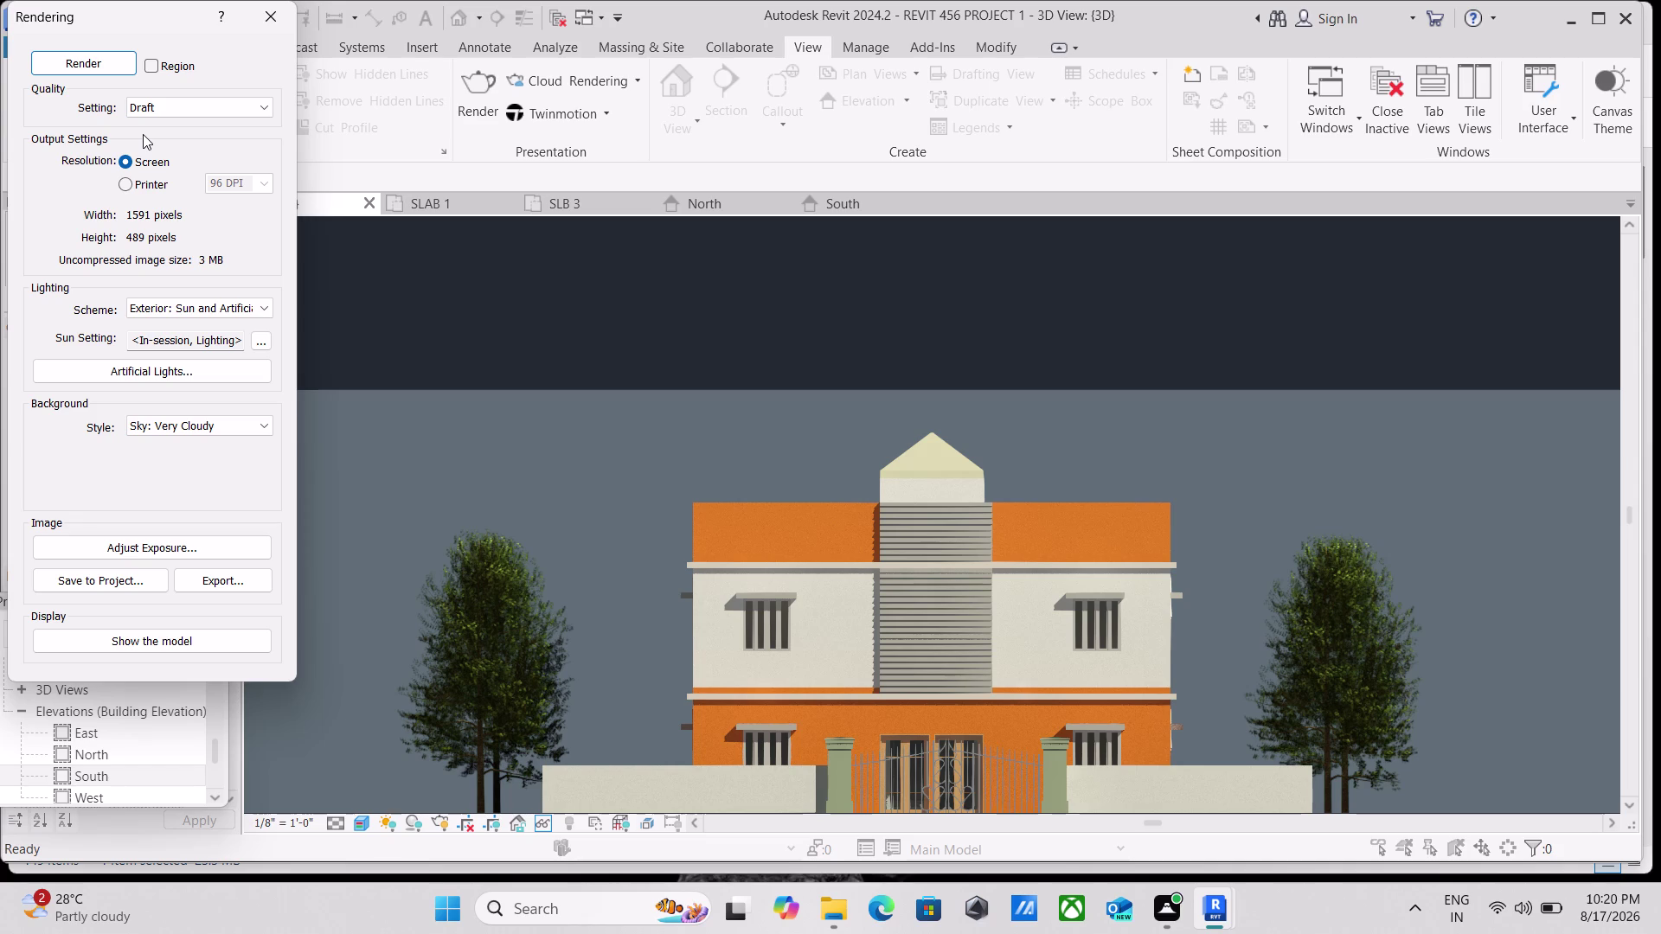
Snip the whole rendered front view of the house to the clipboard, then close the Rendering dialog.
key(shift+super+s)
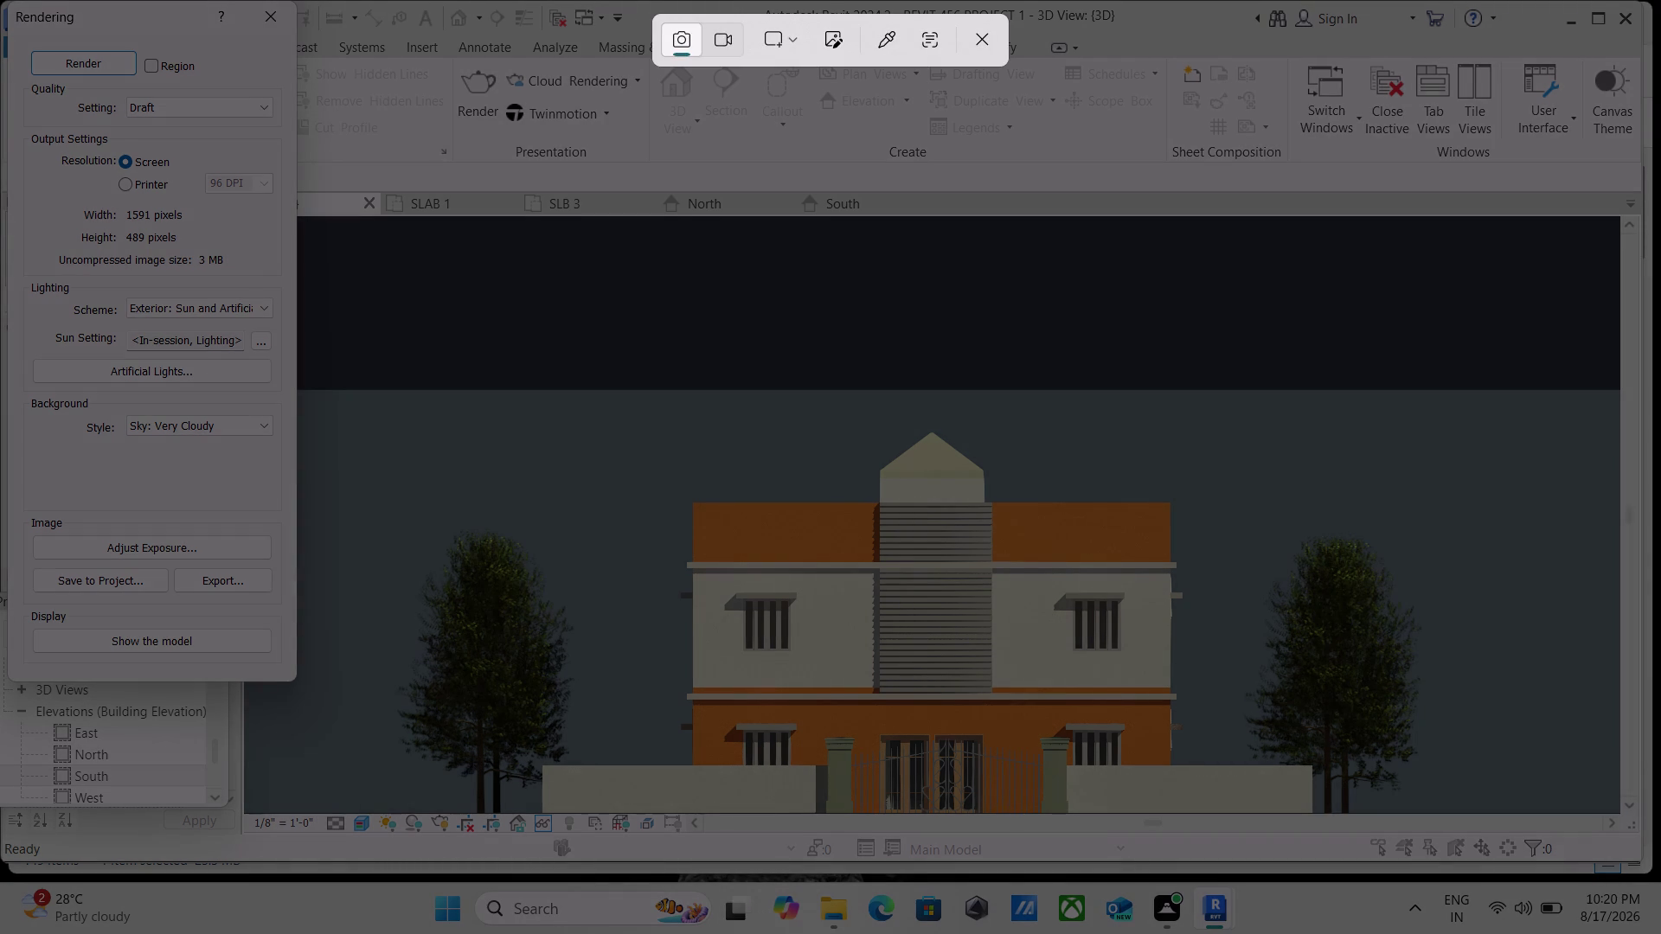
drag(373, 417, 587, 778)
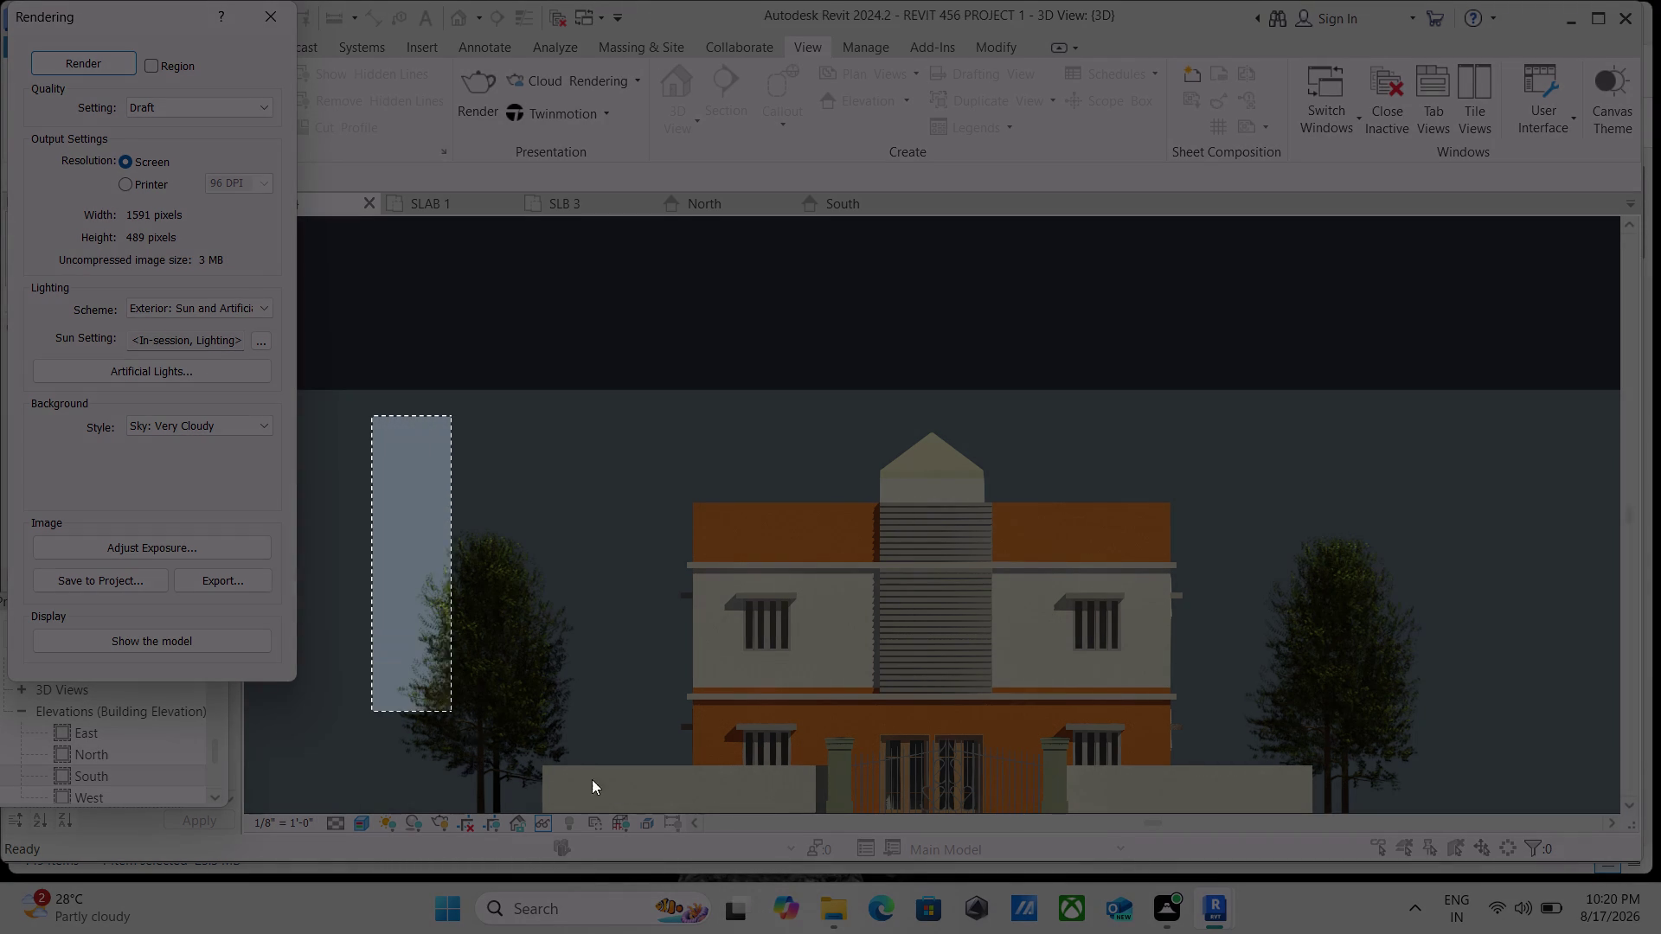
drag(586, 778, 995, 832)
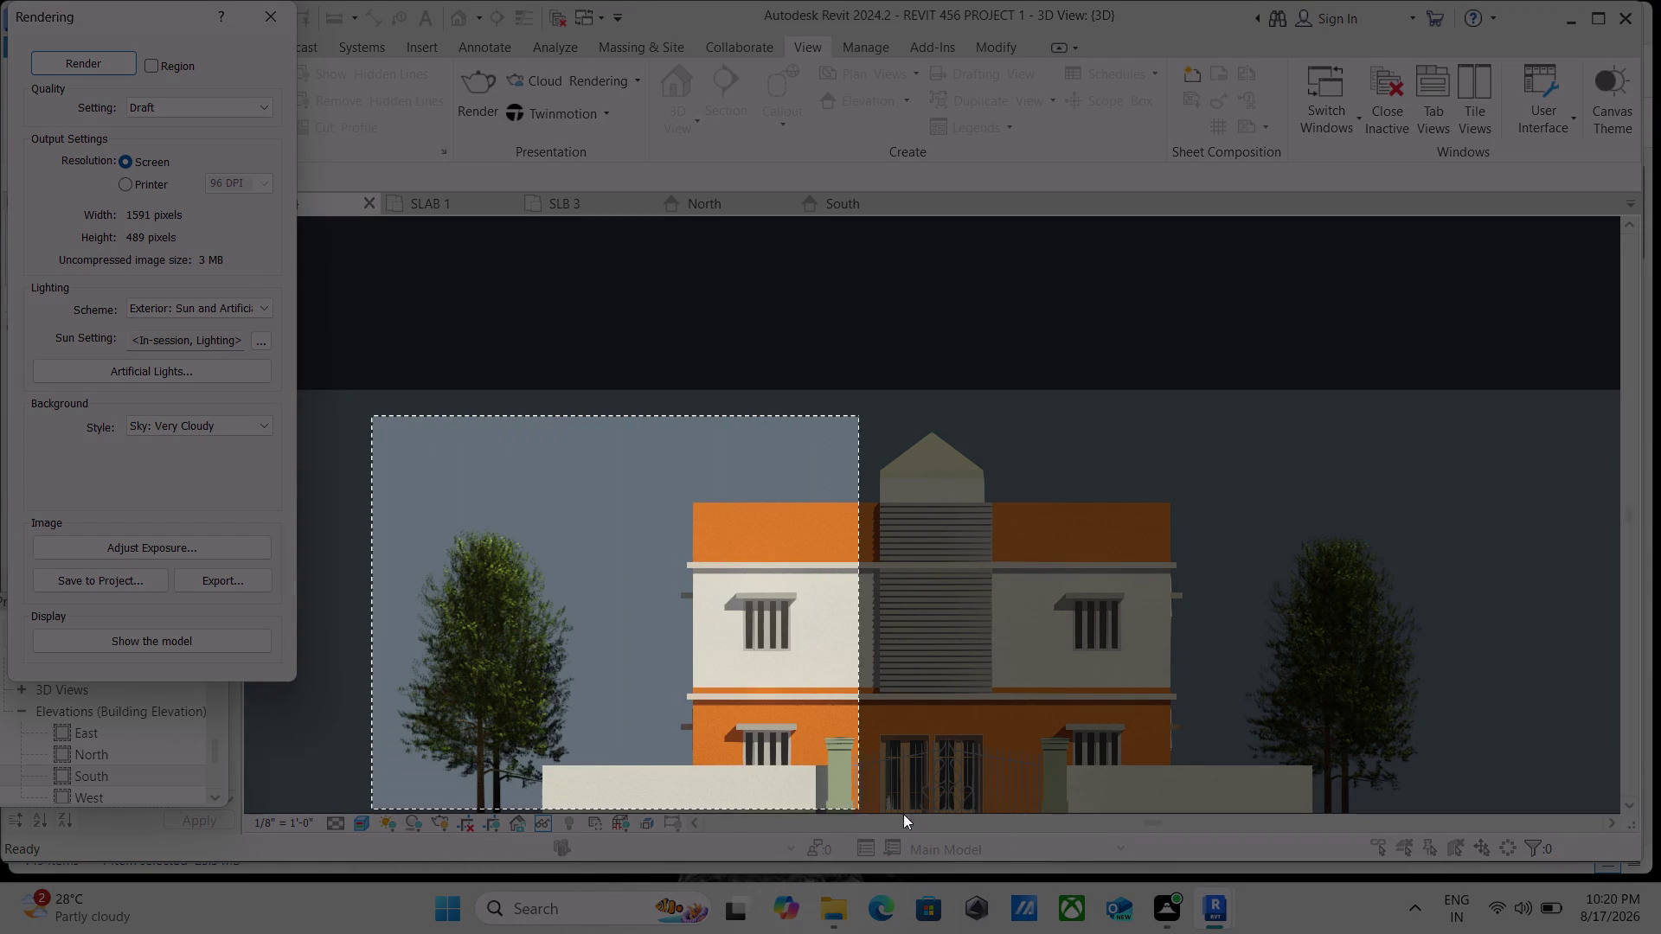
drag(995, 832, 1530, 850)
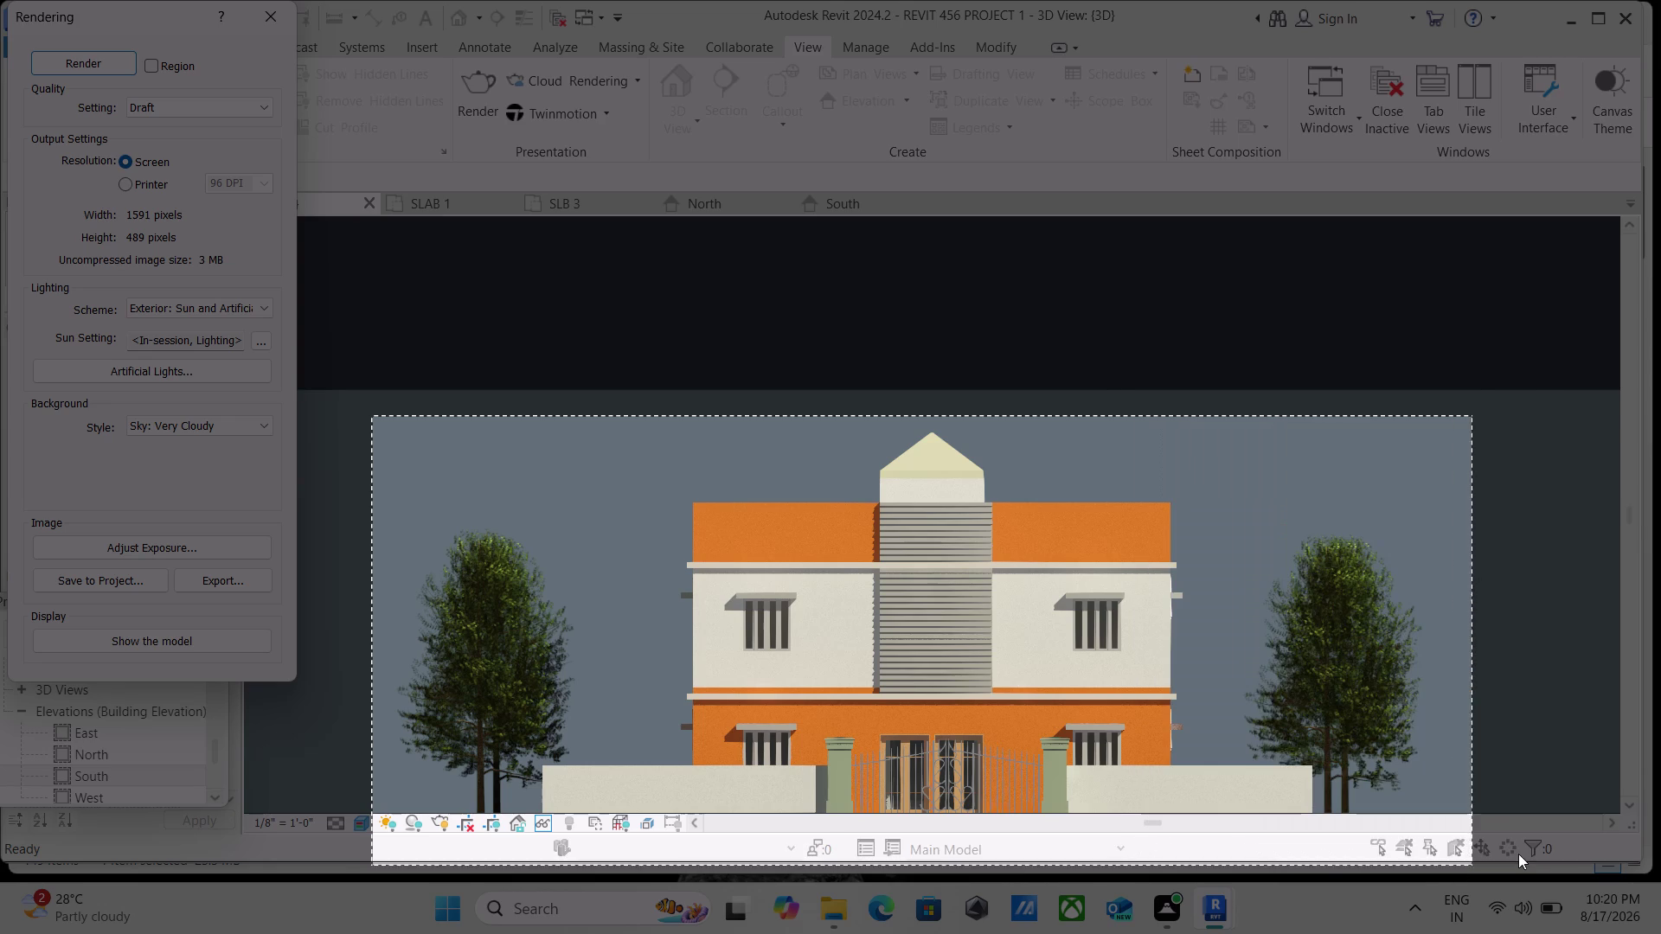
drag(1530, 851, 1541, 806)
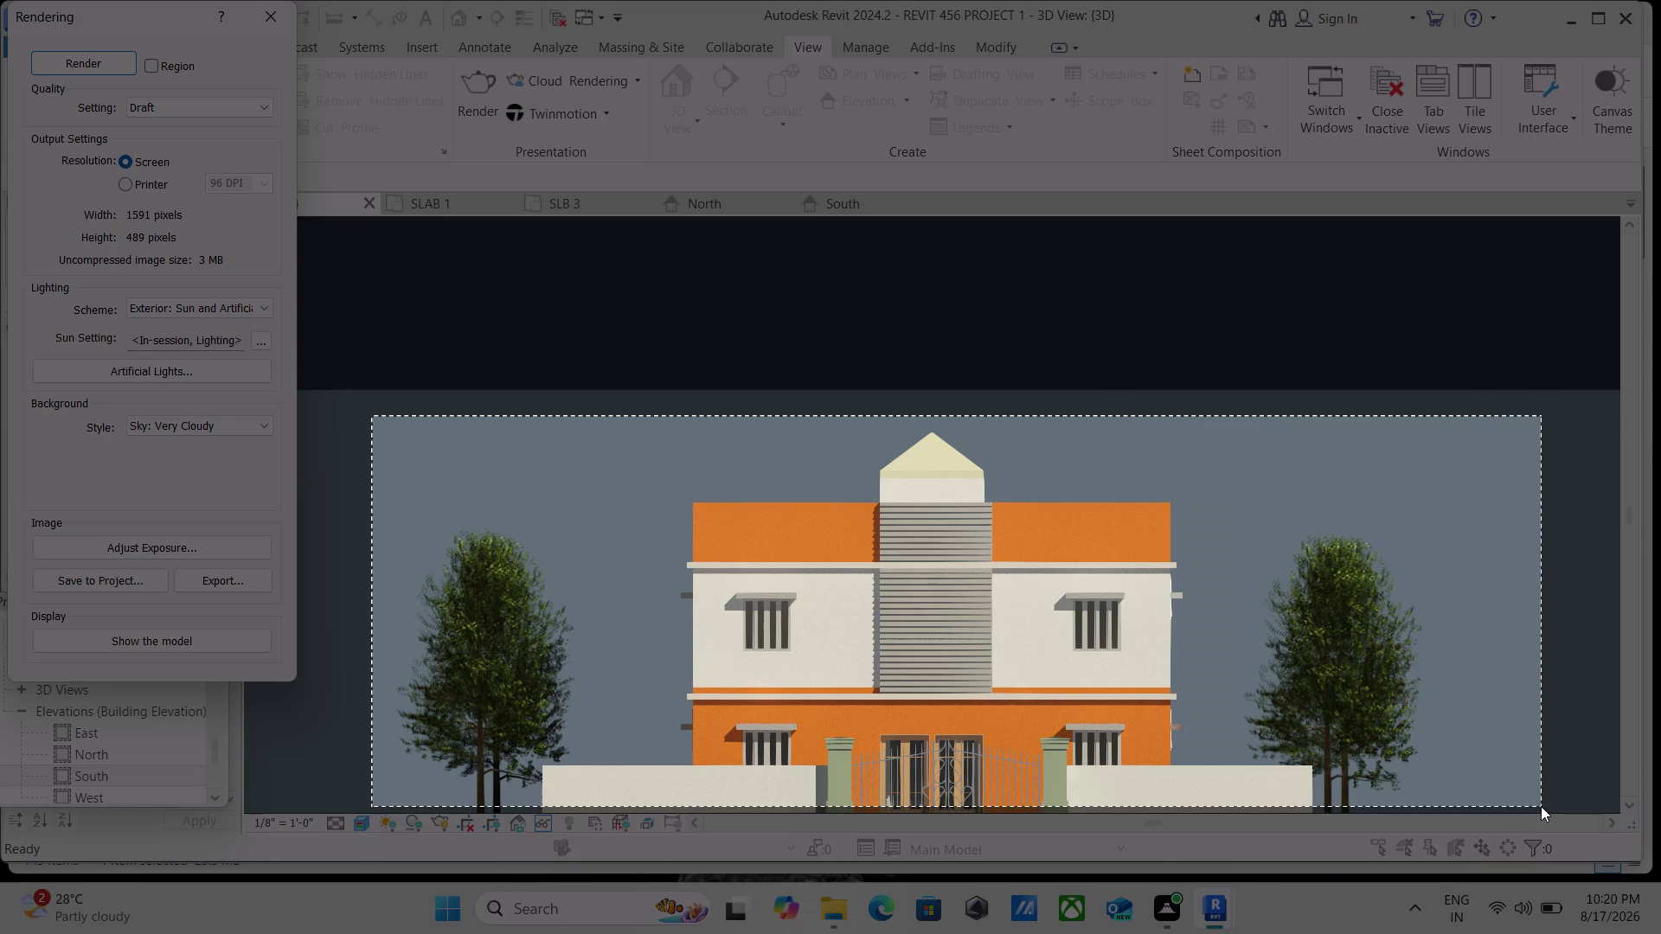
drag(1541, 807, 1537, 811)
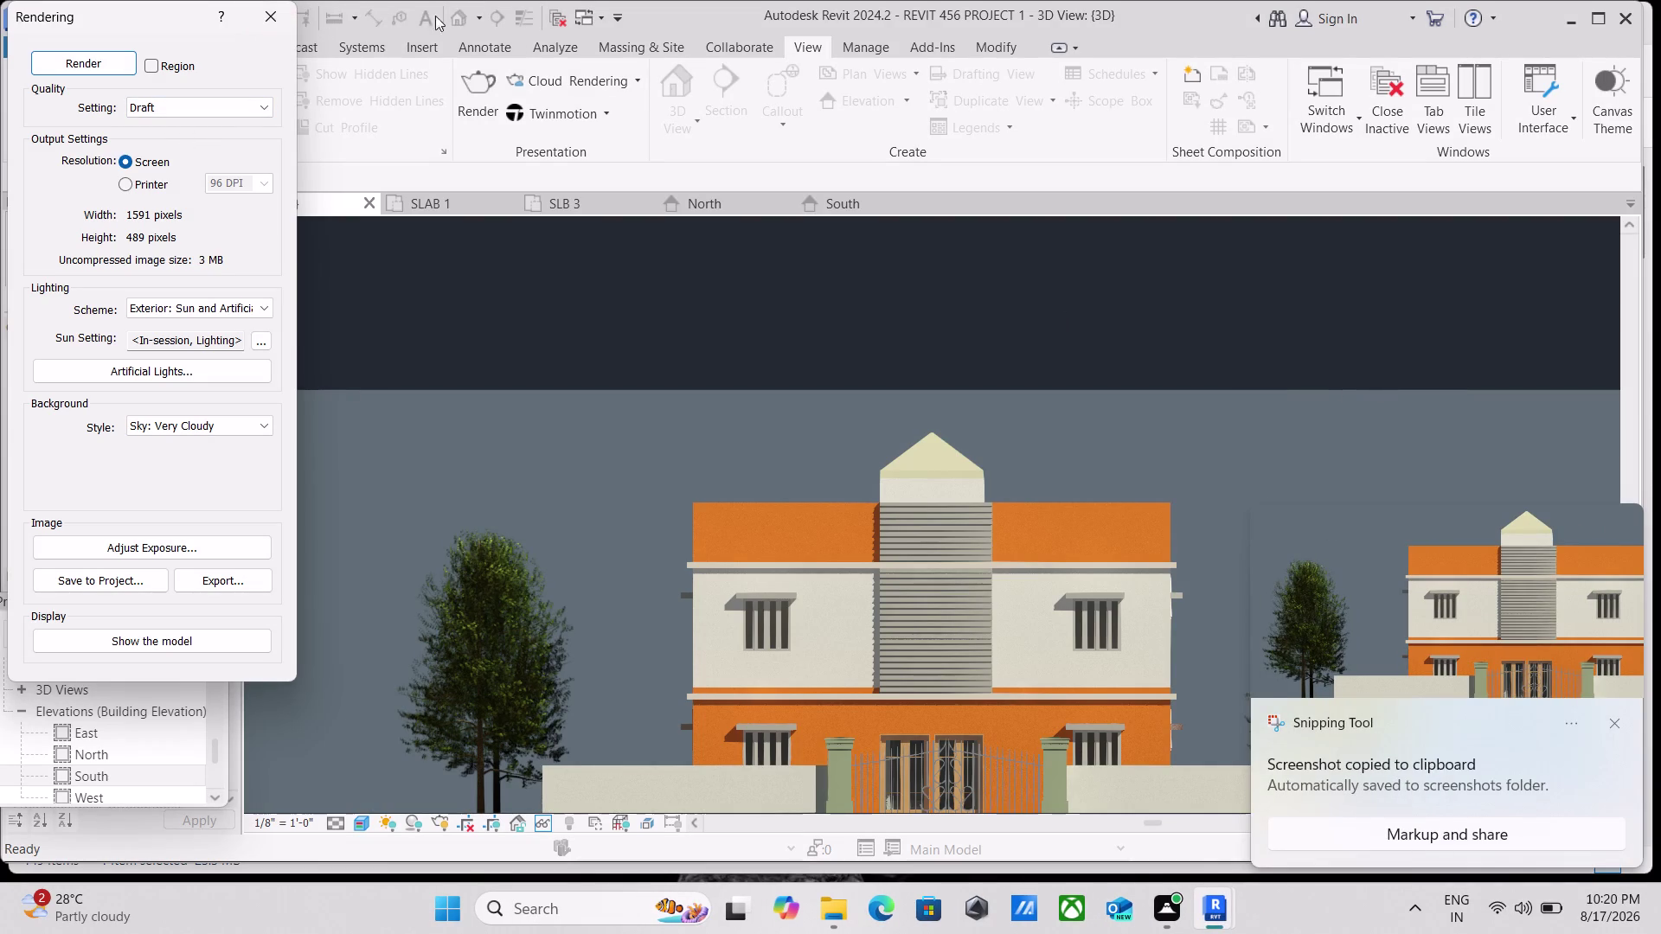
click(276, 19)
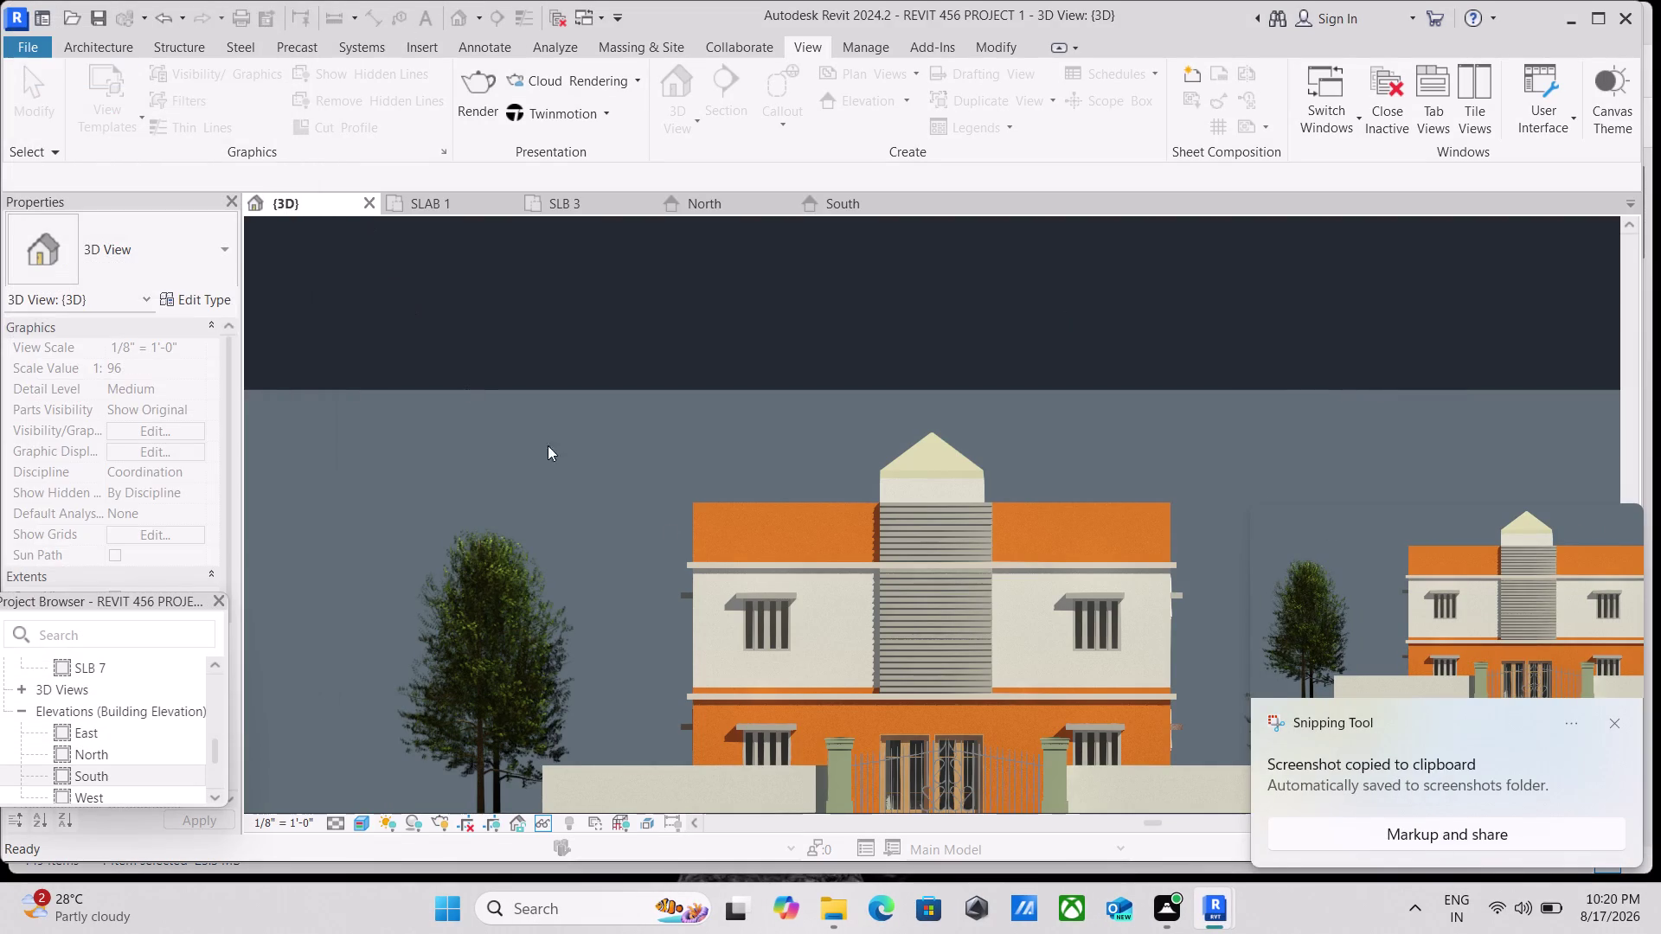
Zoom out and pan, show the whole site, then zoom in on the house.
scroll(down, 3)
scroll(down, 3)
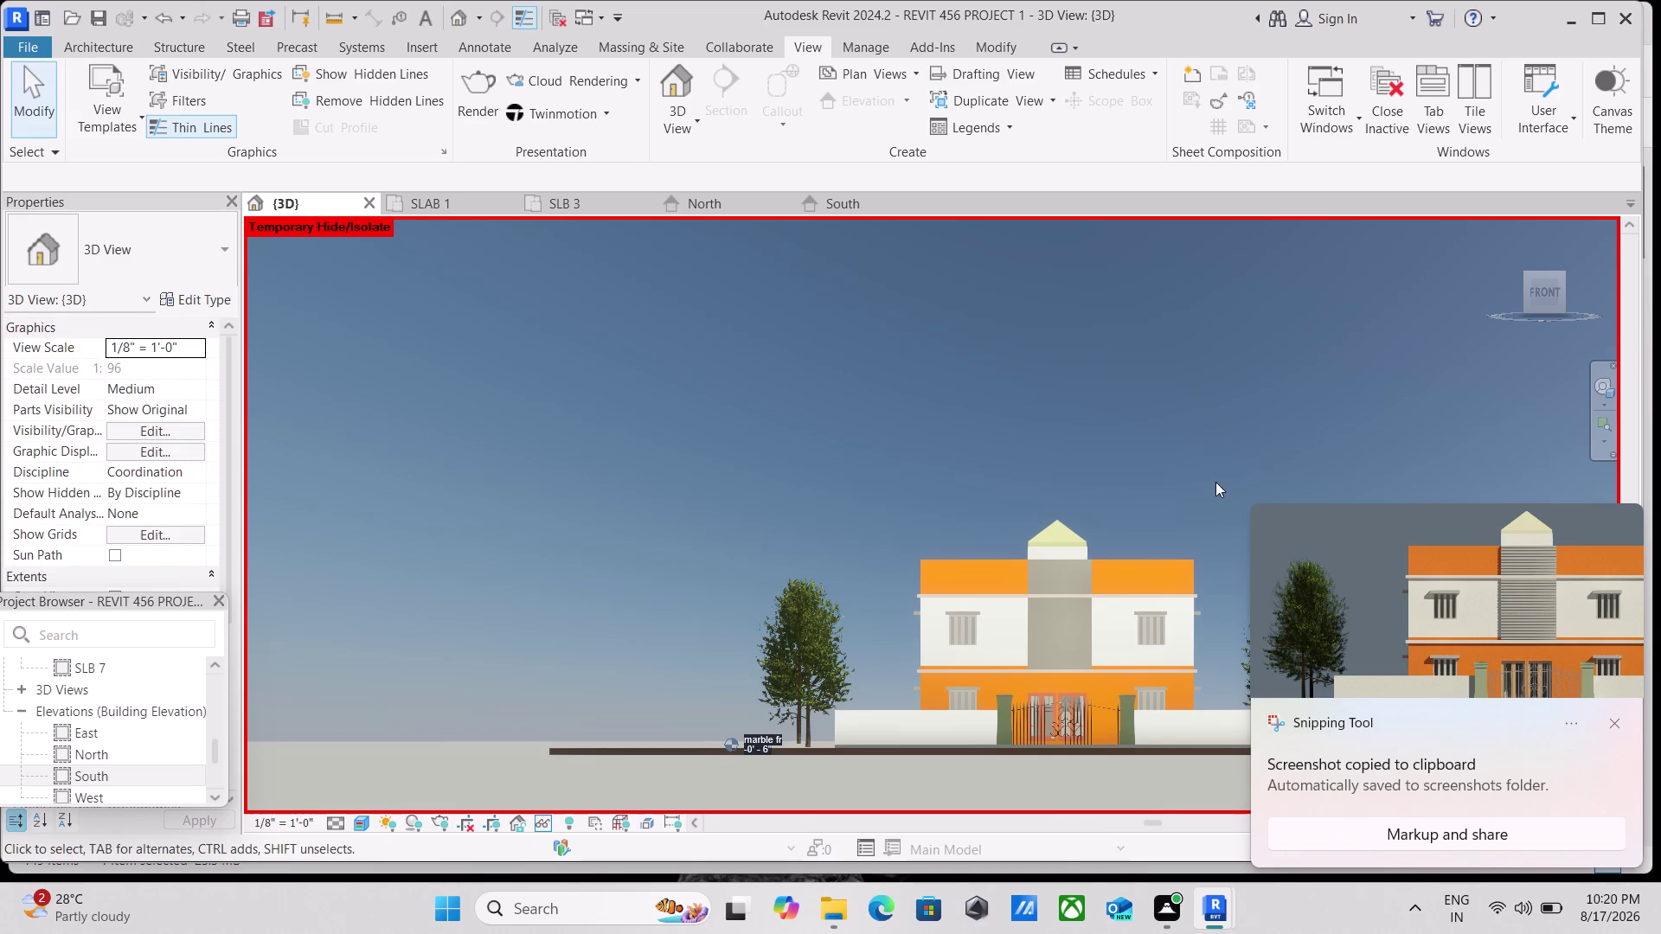
middle_drag(1215, 482, 863, 444)
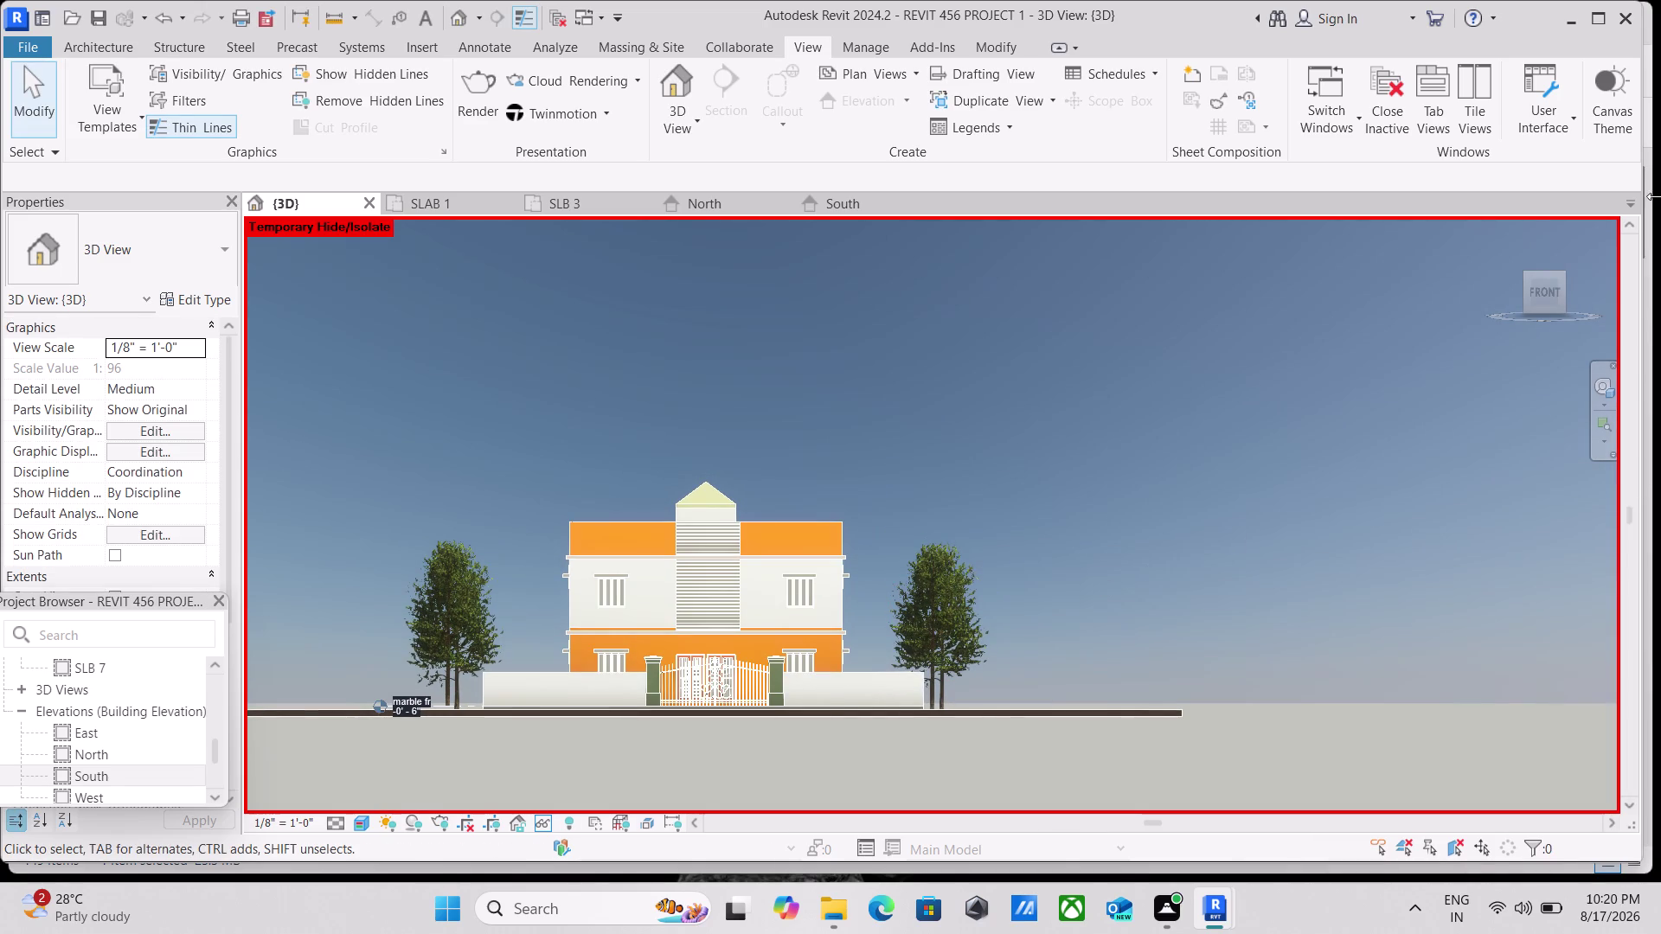
click(1560, 277)
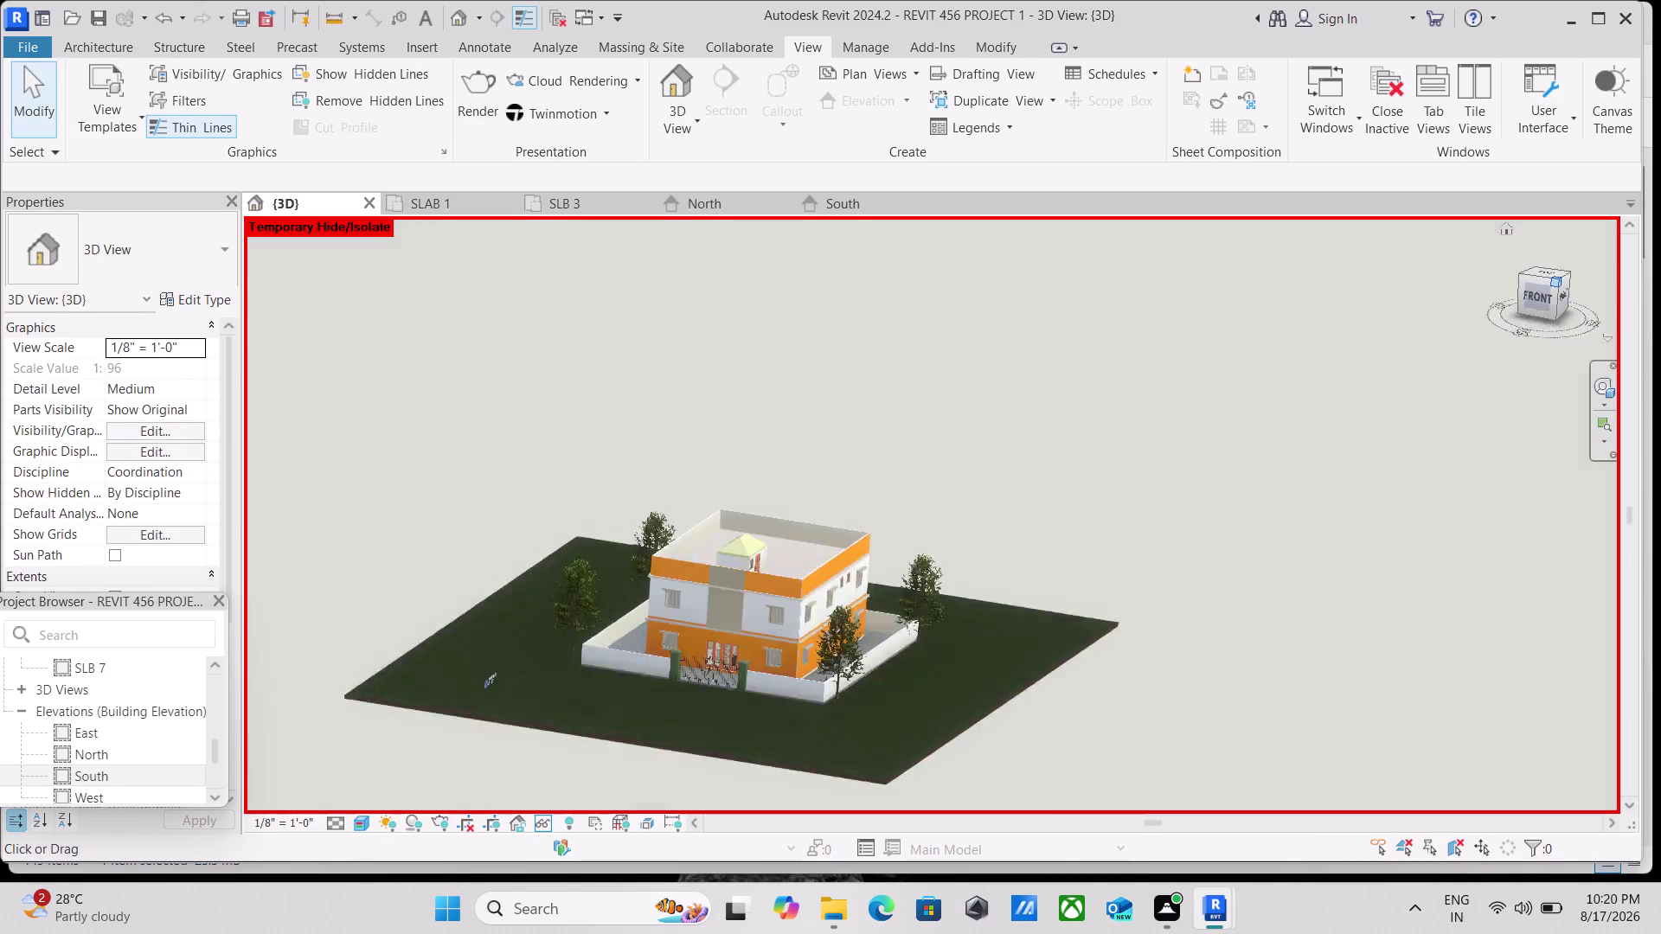
scroll(up, 3)
scroll(up, 3)
scroll(up, 3)
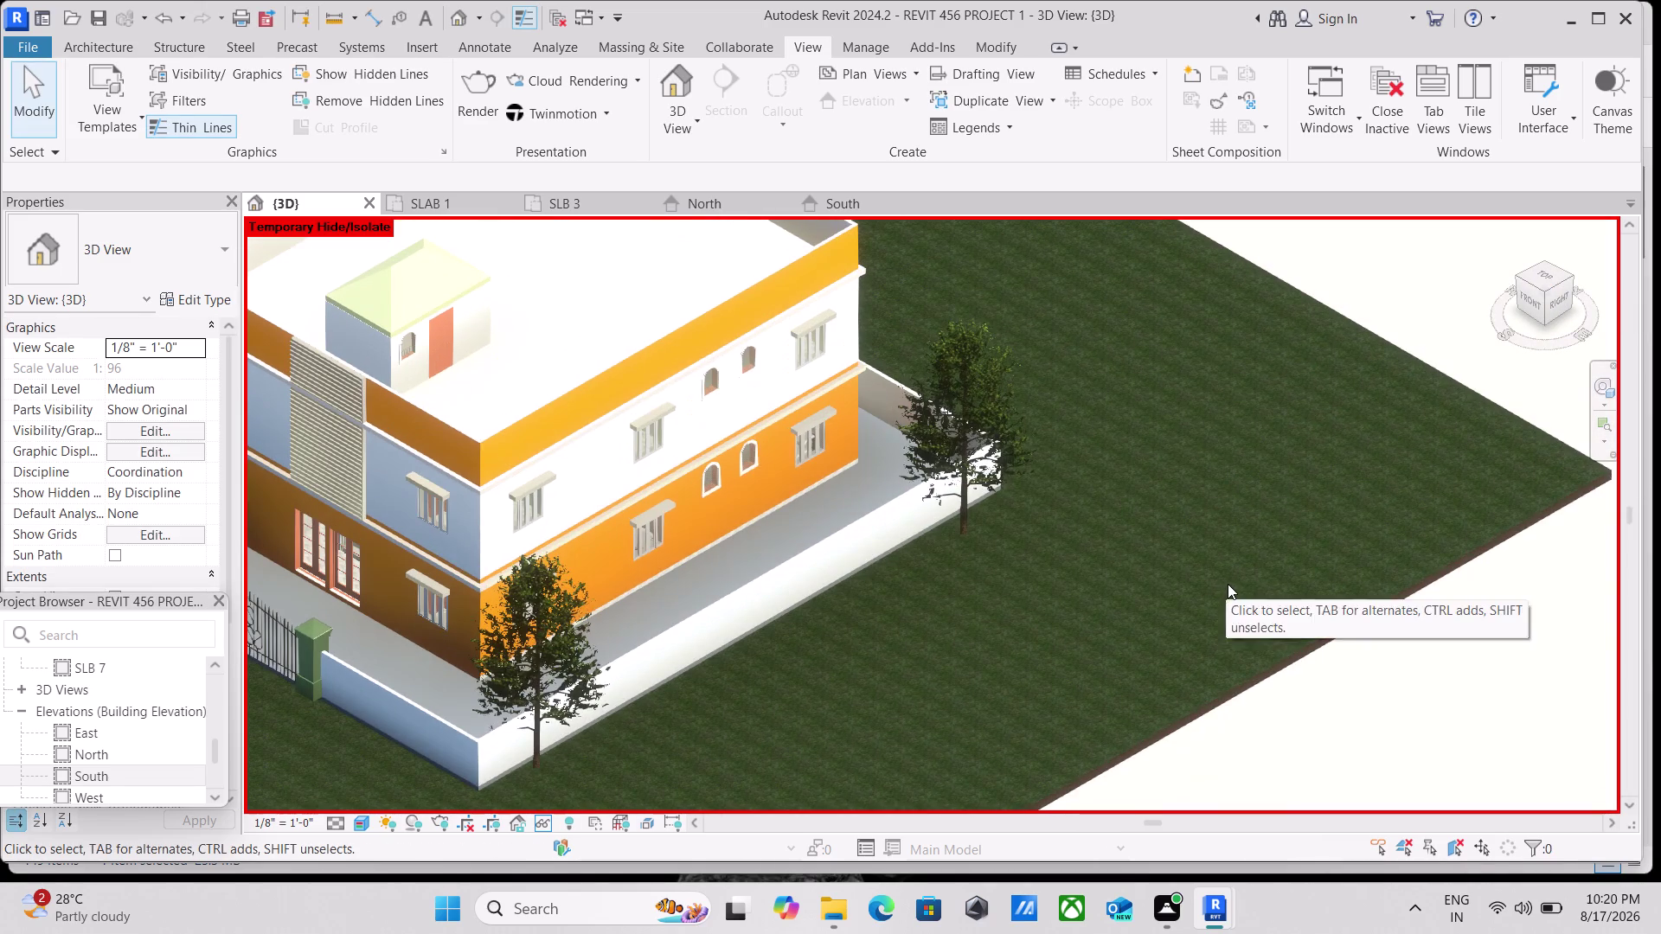
middle_drag(1229, 584, 1398, 645)
scroll(up, 3)
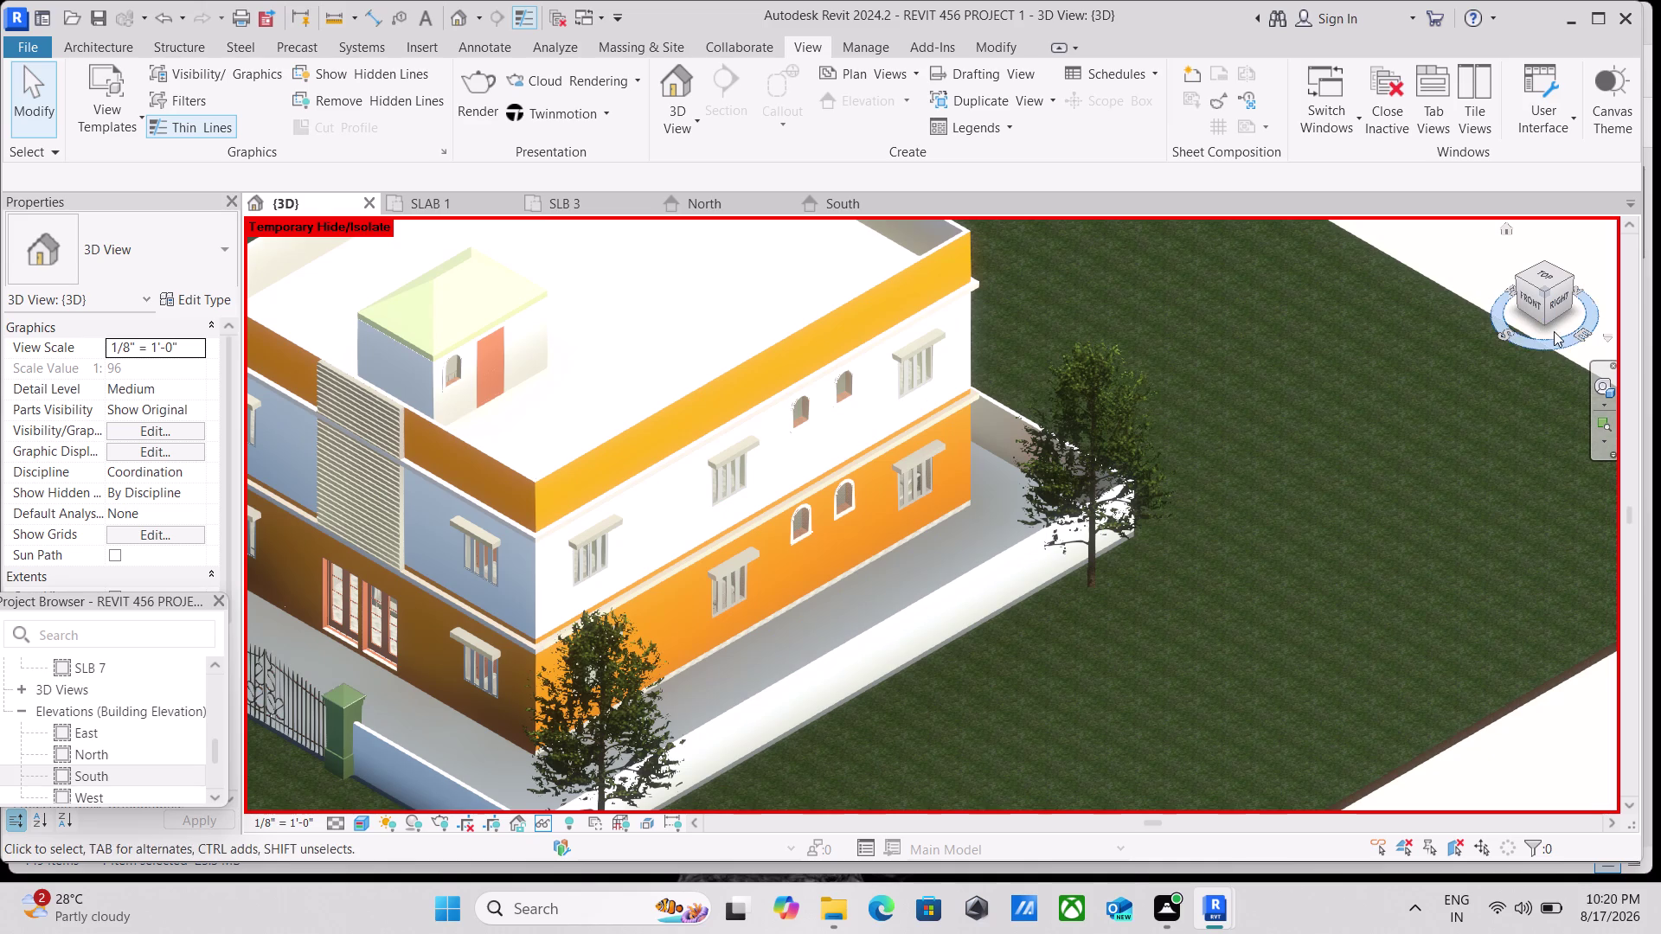
Turn the view from below back to the front corner and centre the house.
click(1546, 323)
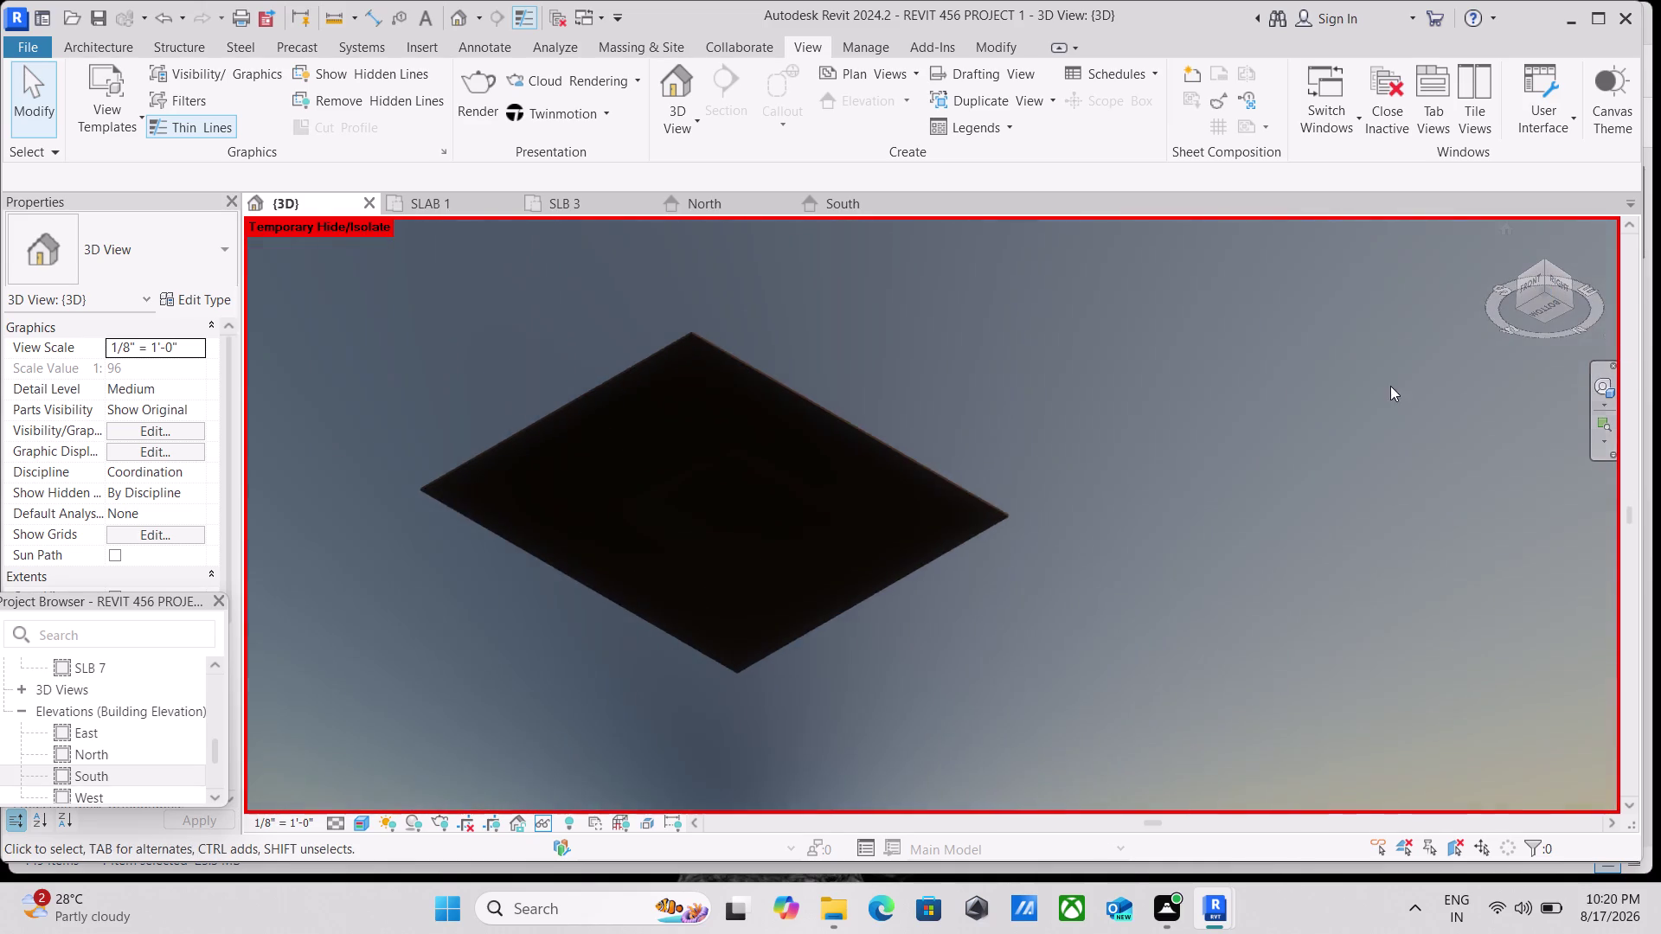
click(1543, 278)
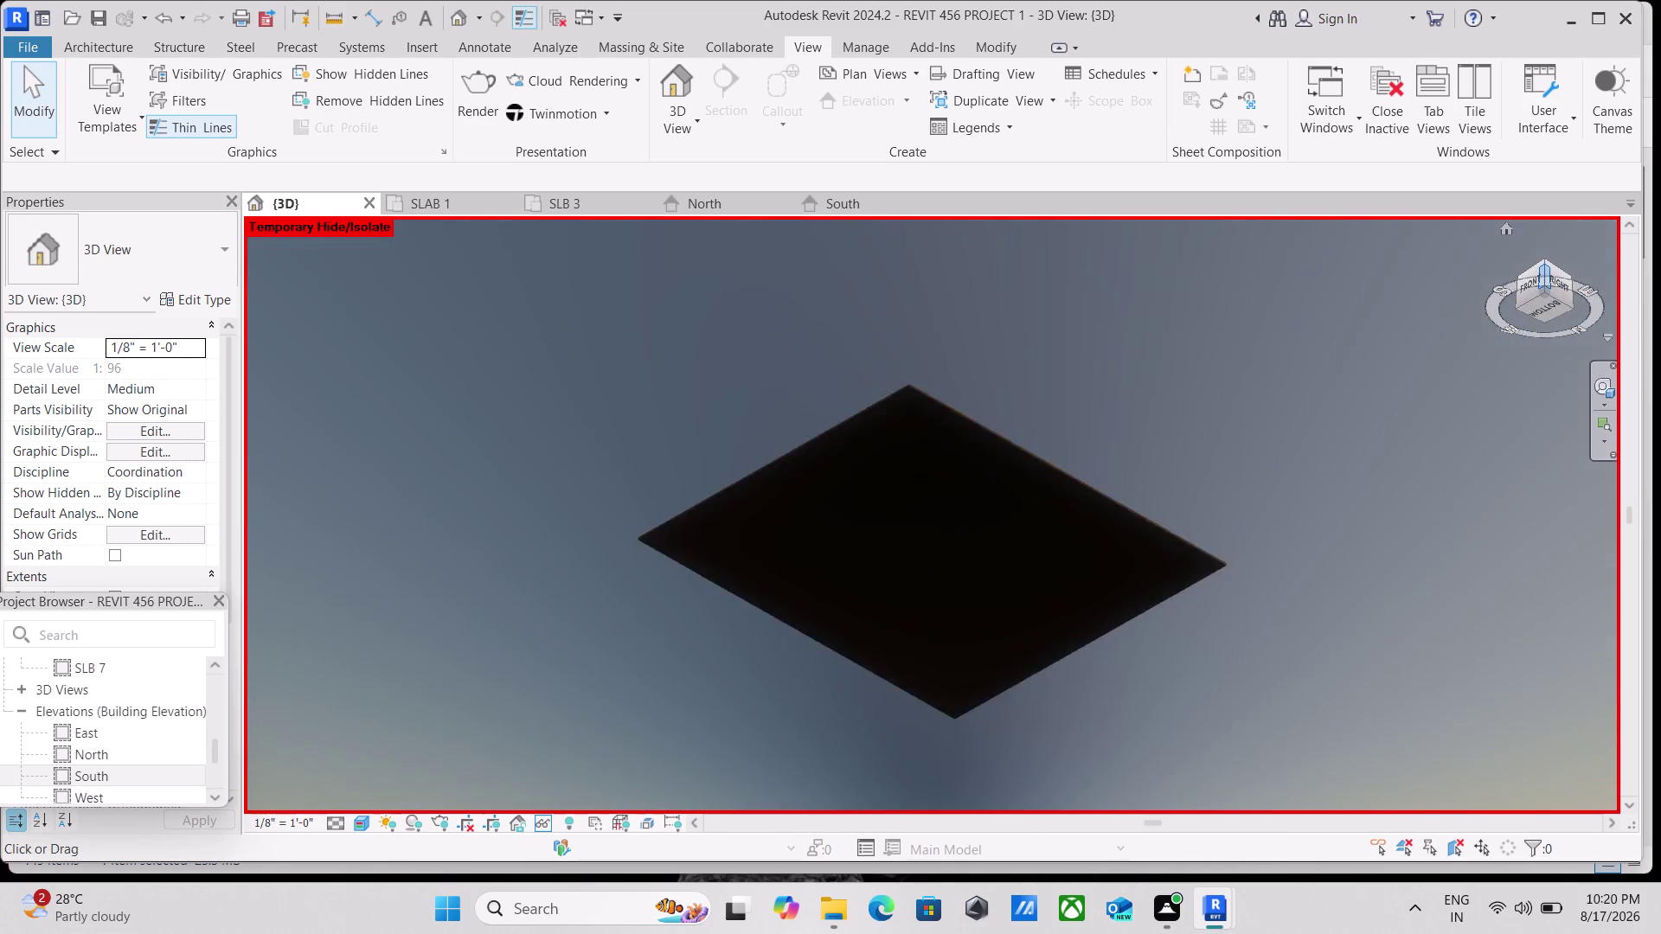
scroll(up, 3)
scroll(up, 3)
middle_drag(1401, 436, 1403, 439)
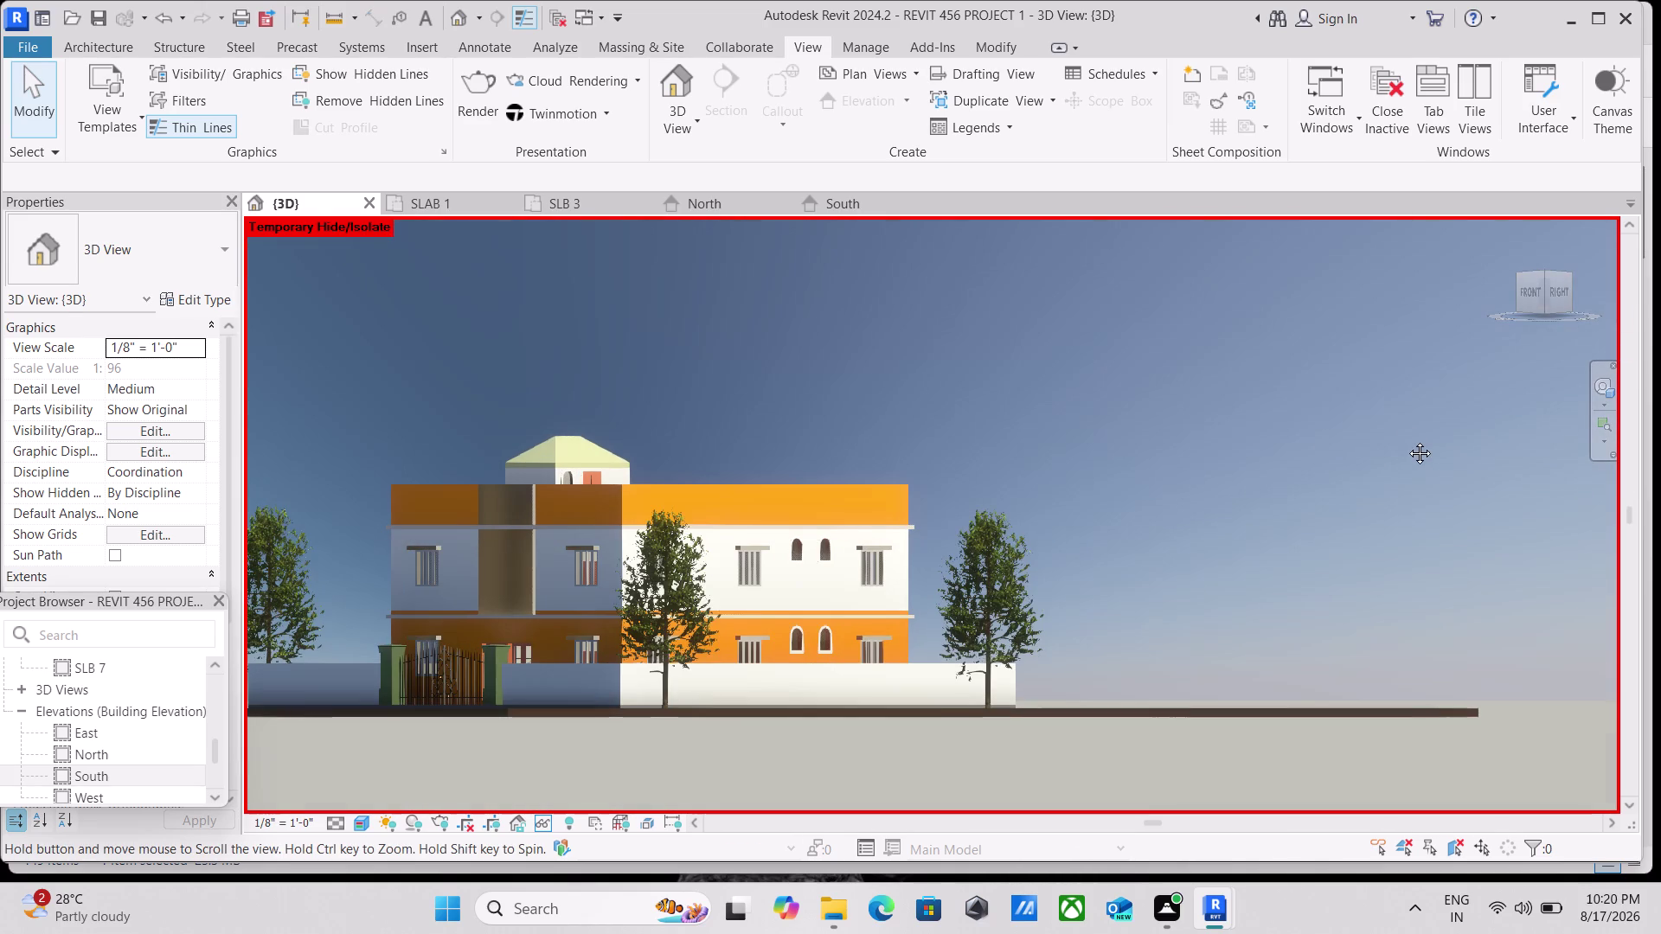
middle_drag(1404, 439, 1571, 556)
middle_drag(1569, 553, 1569, 549)
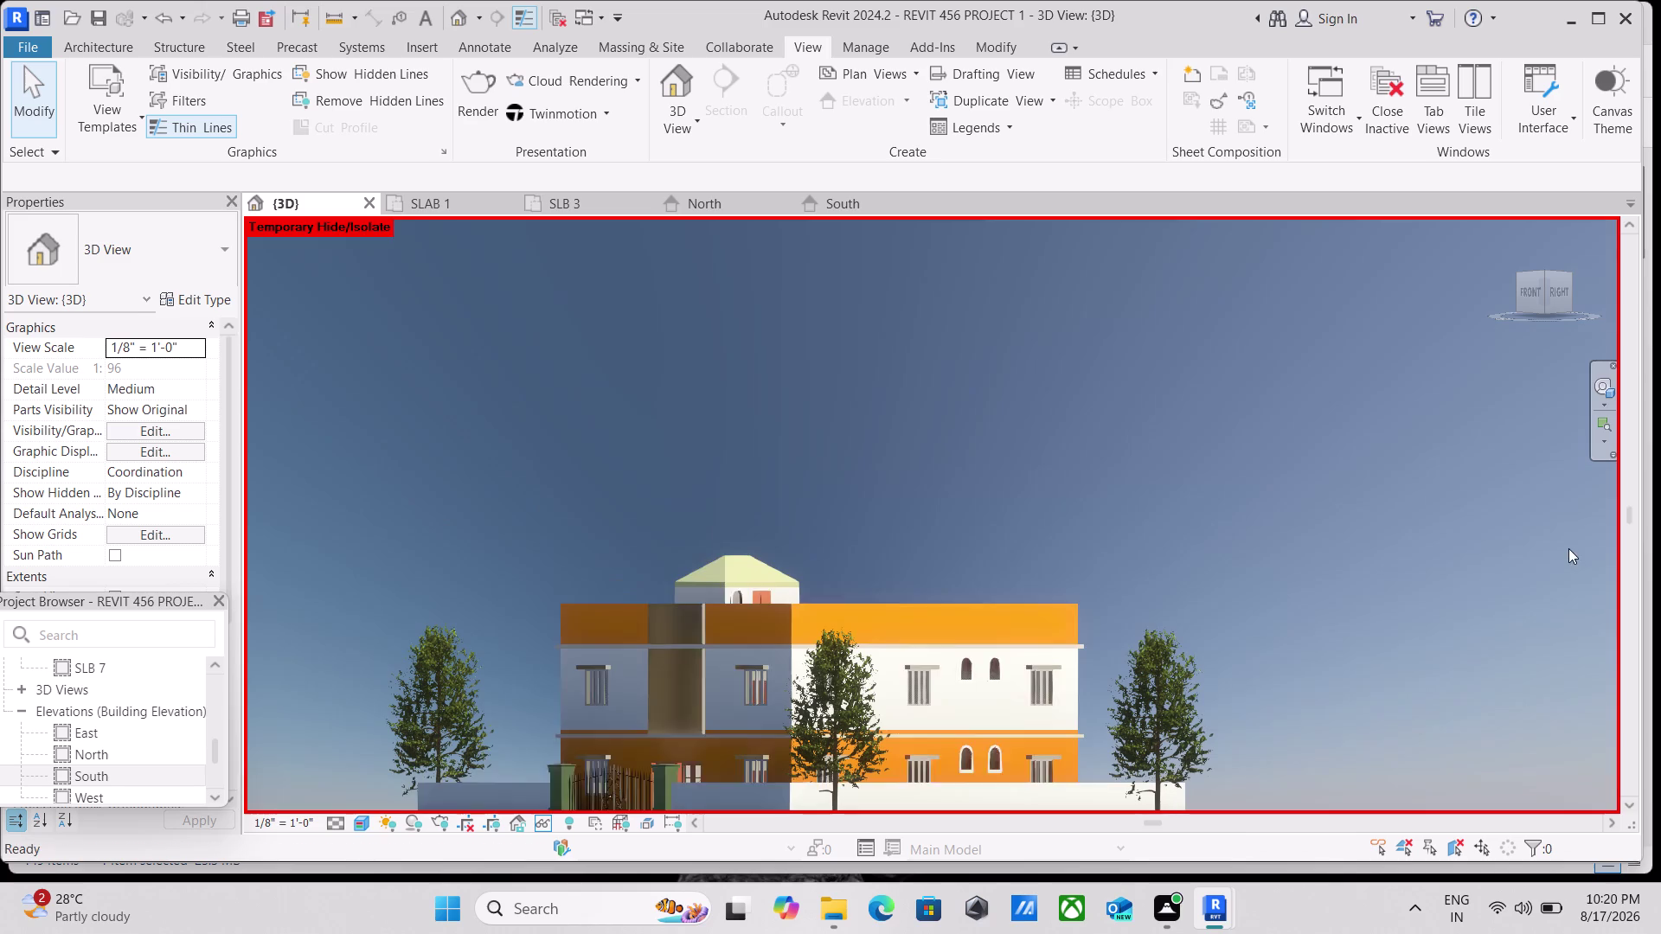
middle_drag(1569, 549, 1596, 499)
scroll(up, 3)
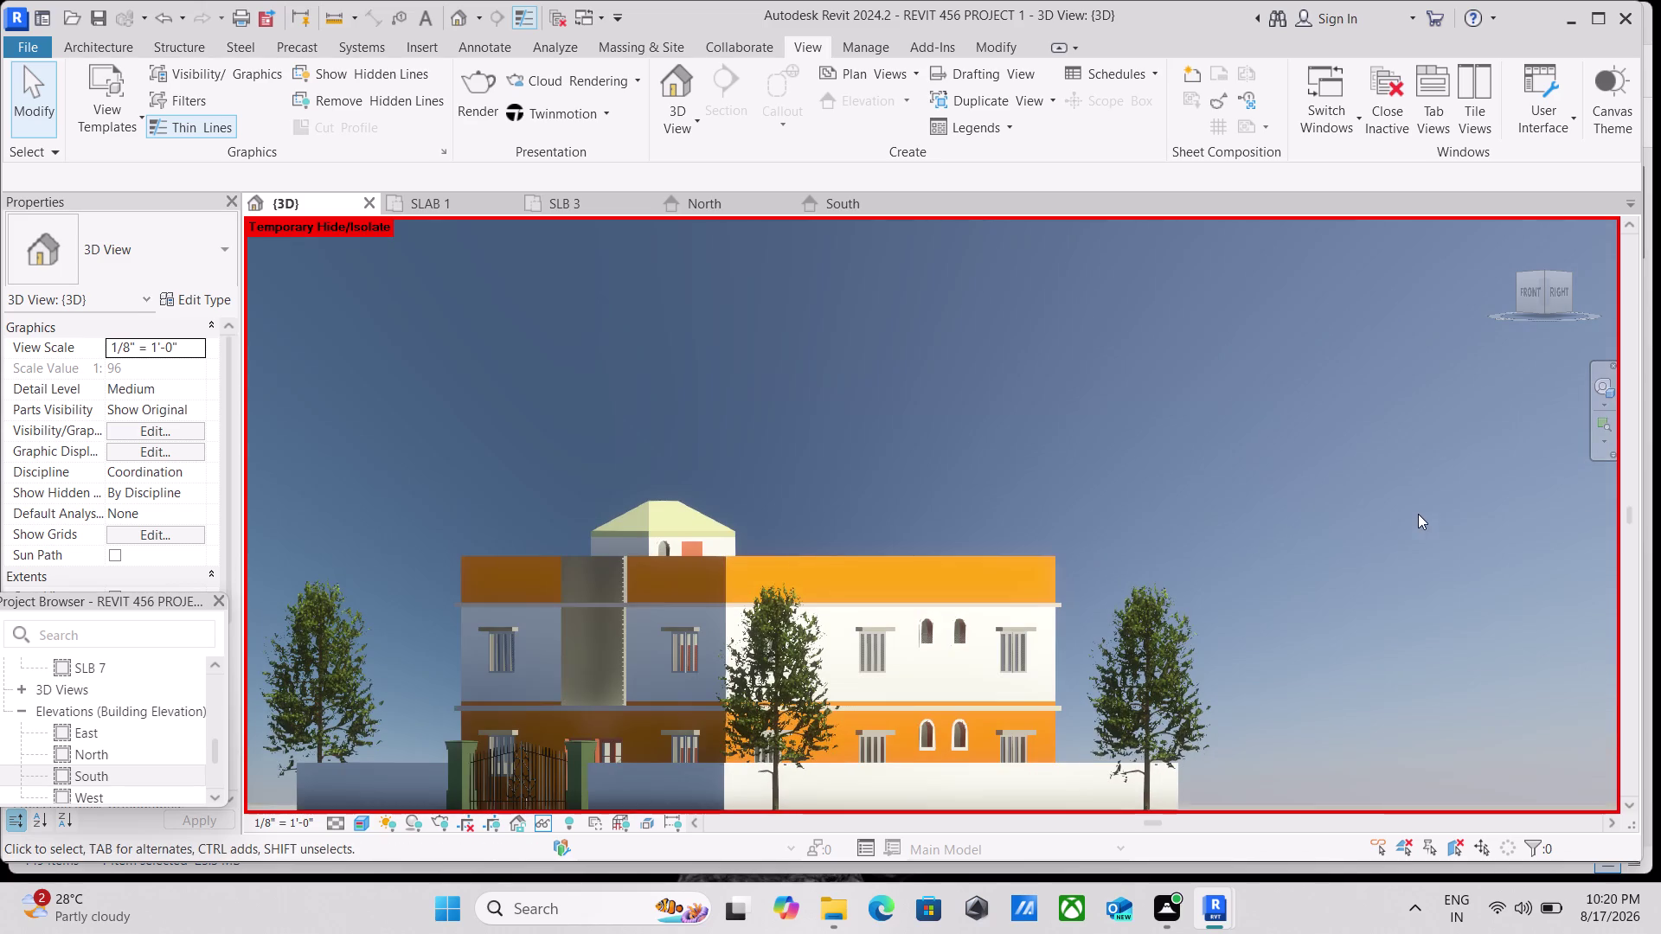
middle_drag(1417, 514, 1652, 475)
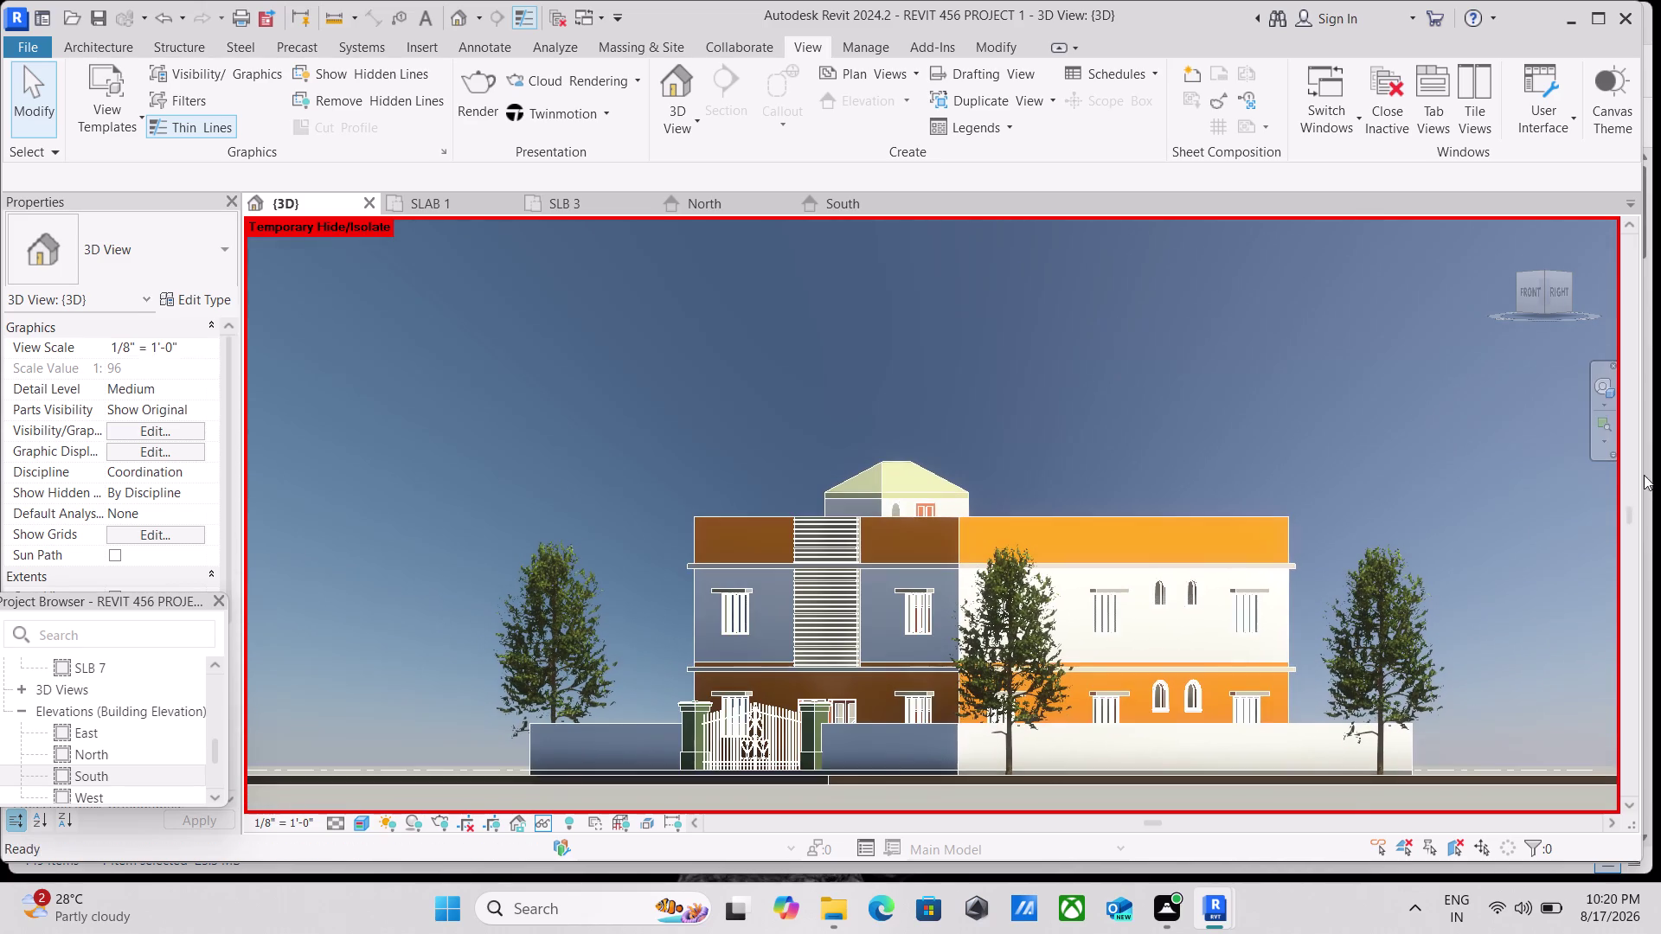
scroll(up, 3)
middle_drag(1543, 501, 1595, 489)
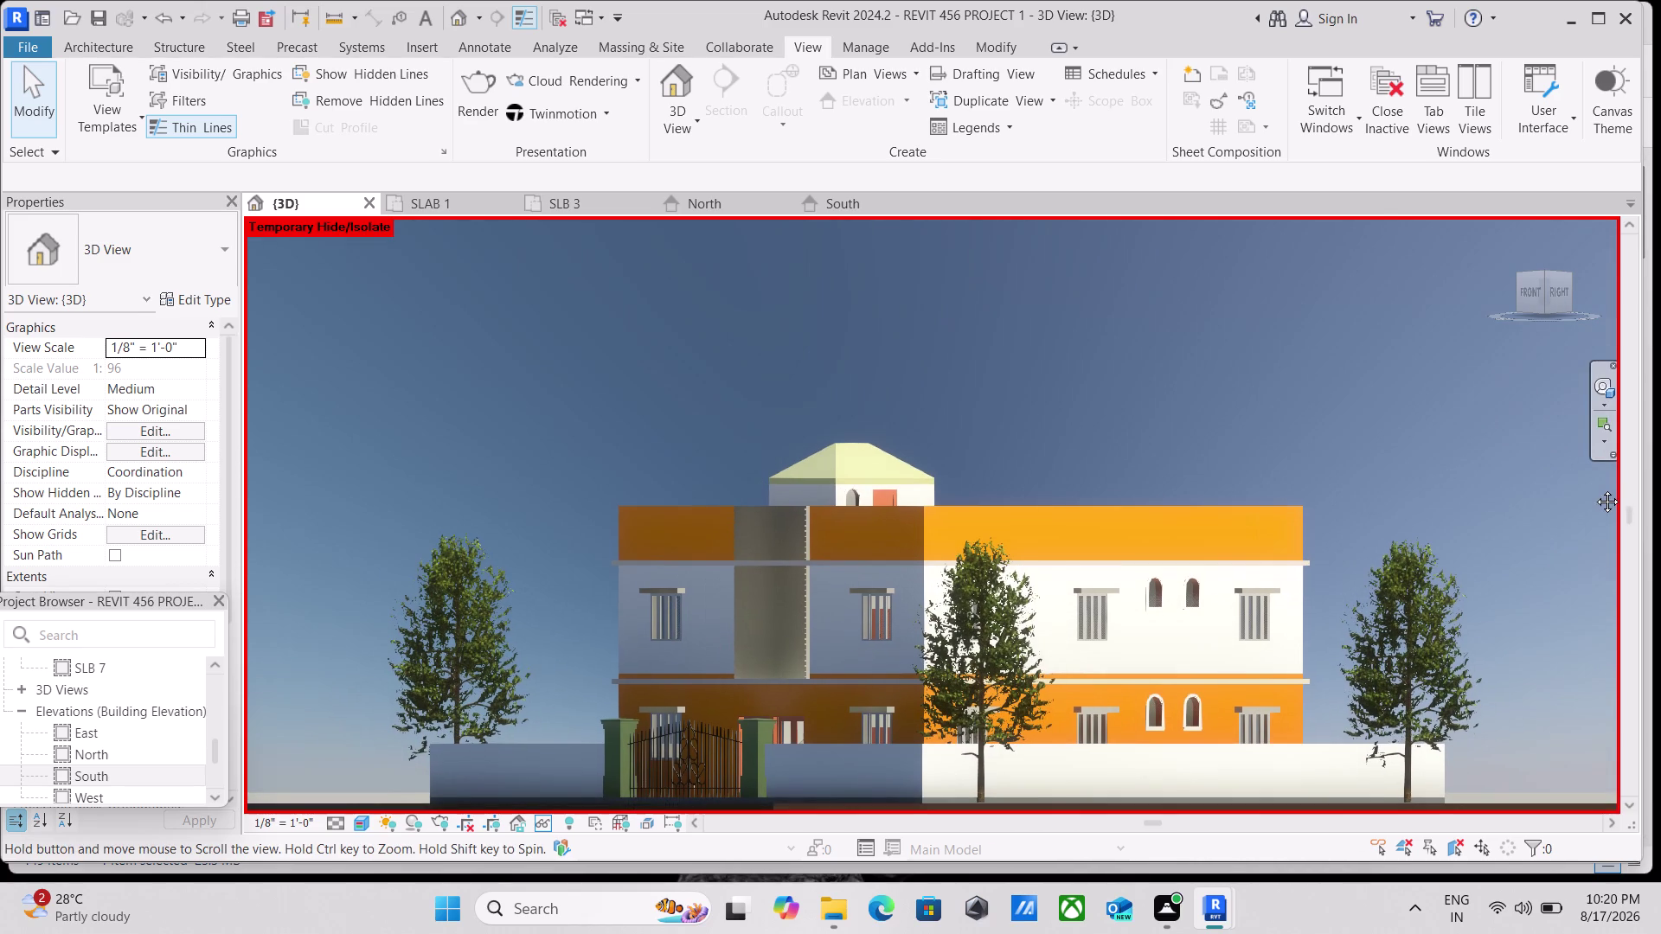
middle_drag(1594, 489, 1595, 488)
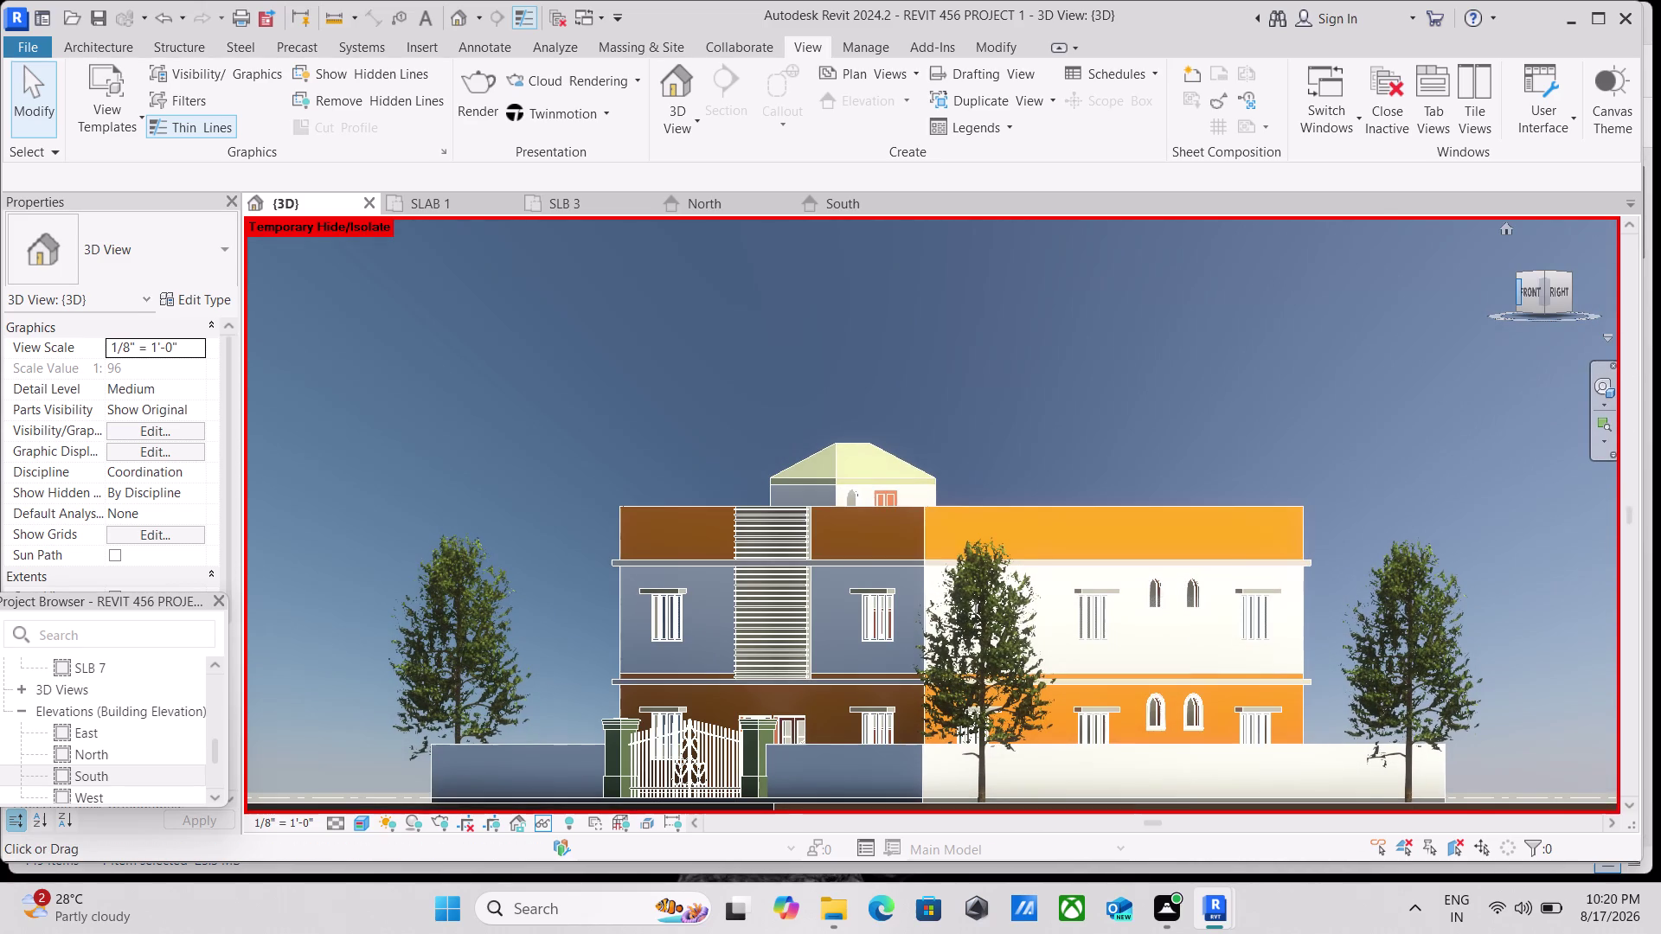
Switch to a straight-on front view and centre the house's front.
click(1522, 298)
scroll(up, 3)
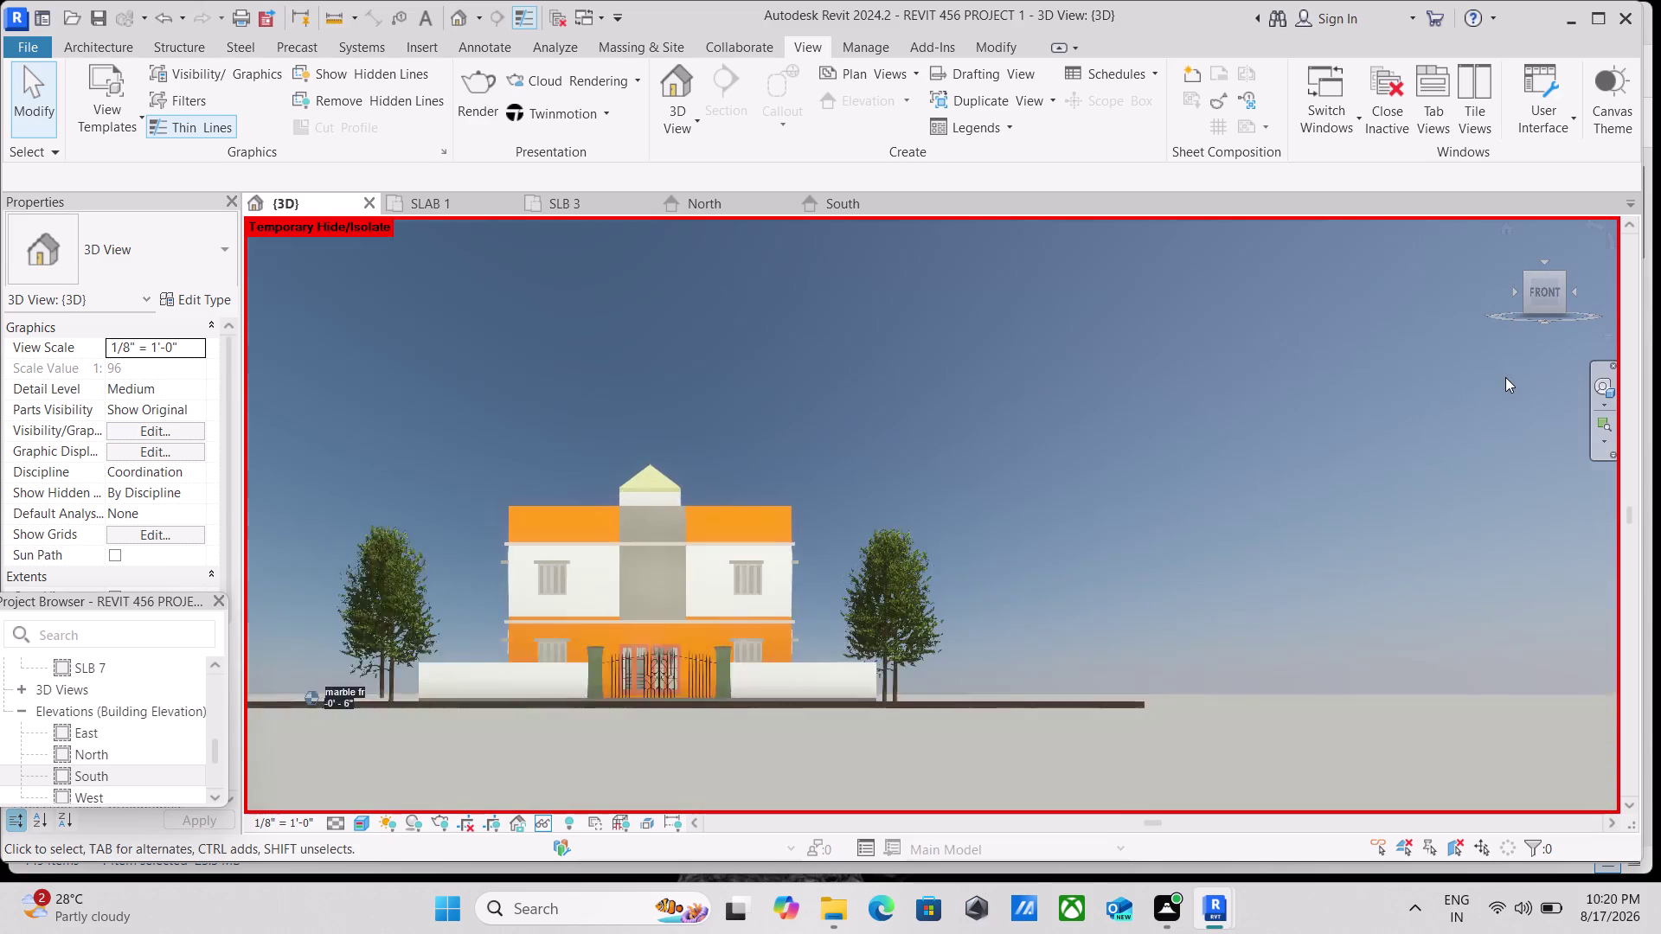
scroll(up, 3)
middle_drag(1511, 375, 1660, 377)
scroll(down, 3)
middle_drag(1203, 465, 1204, 464)
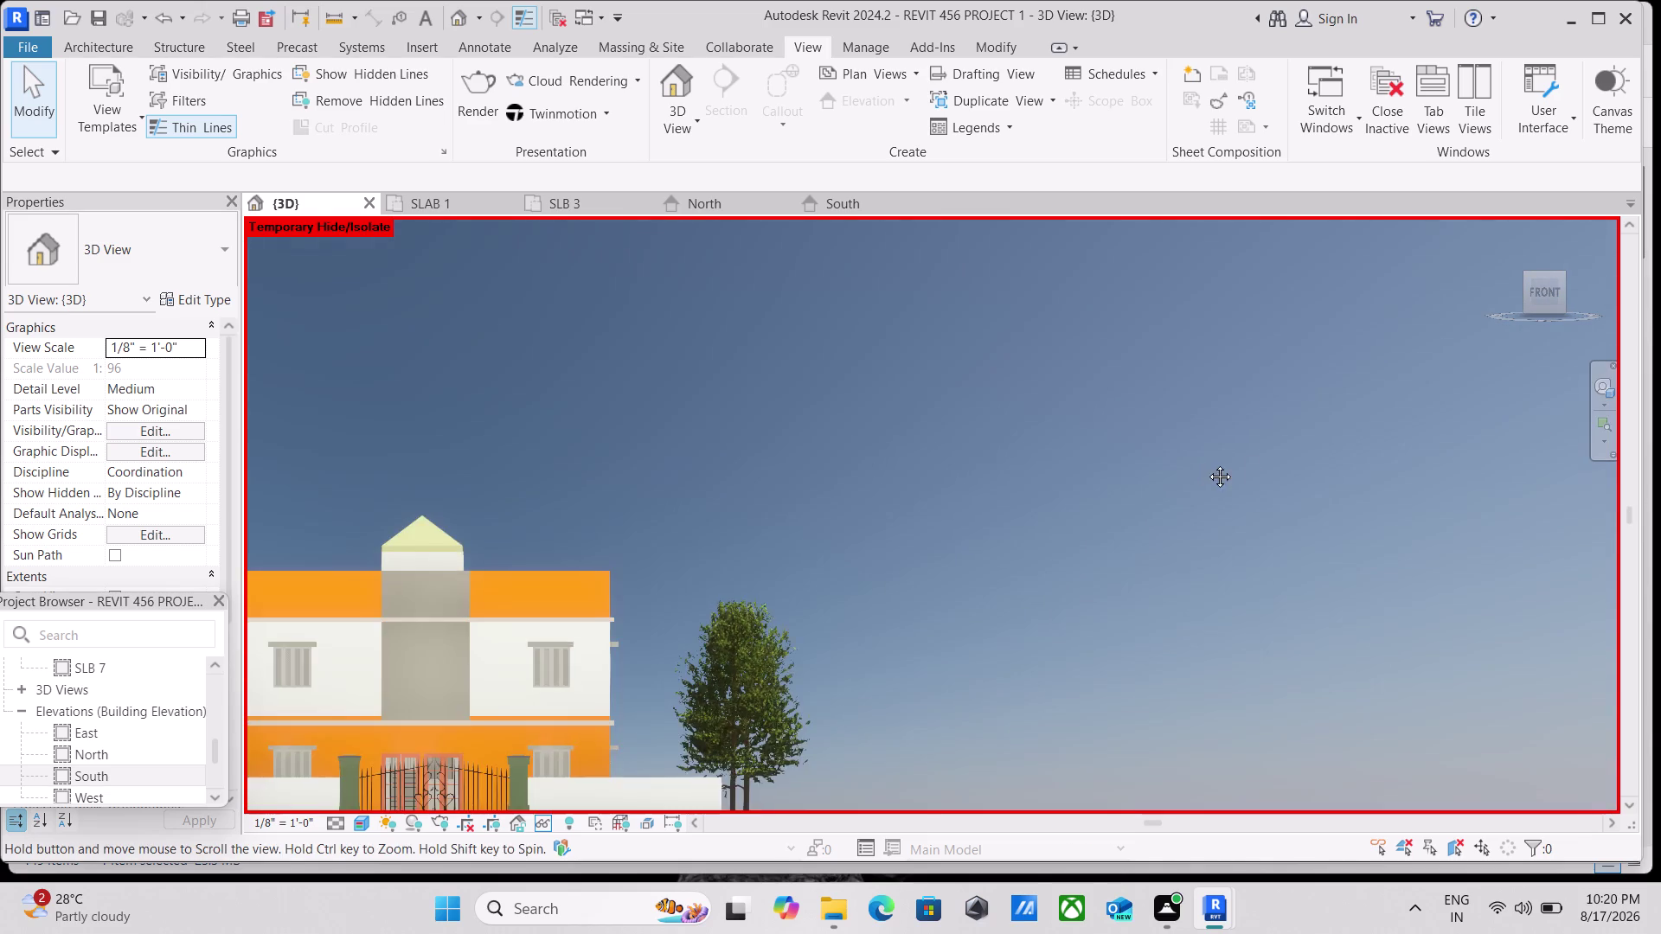
middle_drag(1204, 464, 1631, 466)
middle_drag(1422, 496, 1455, 468)
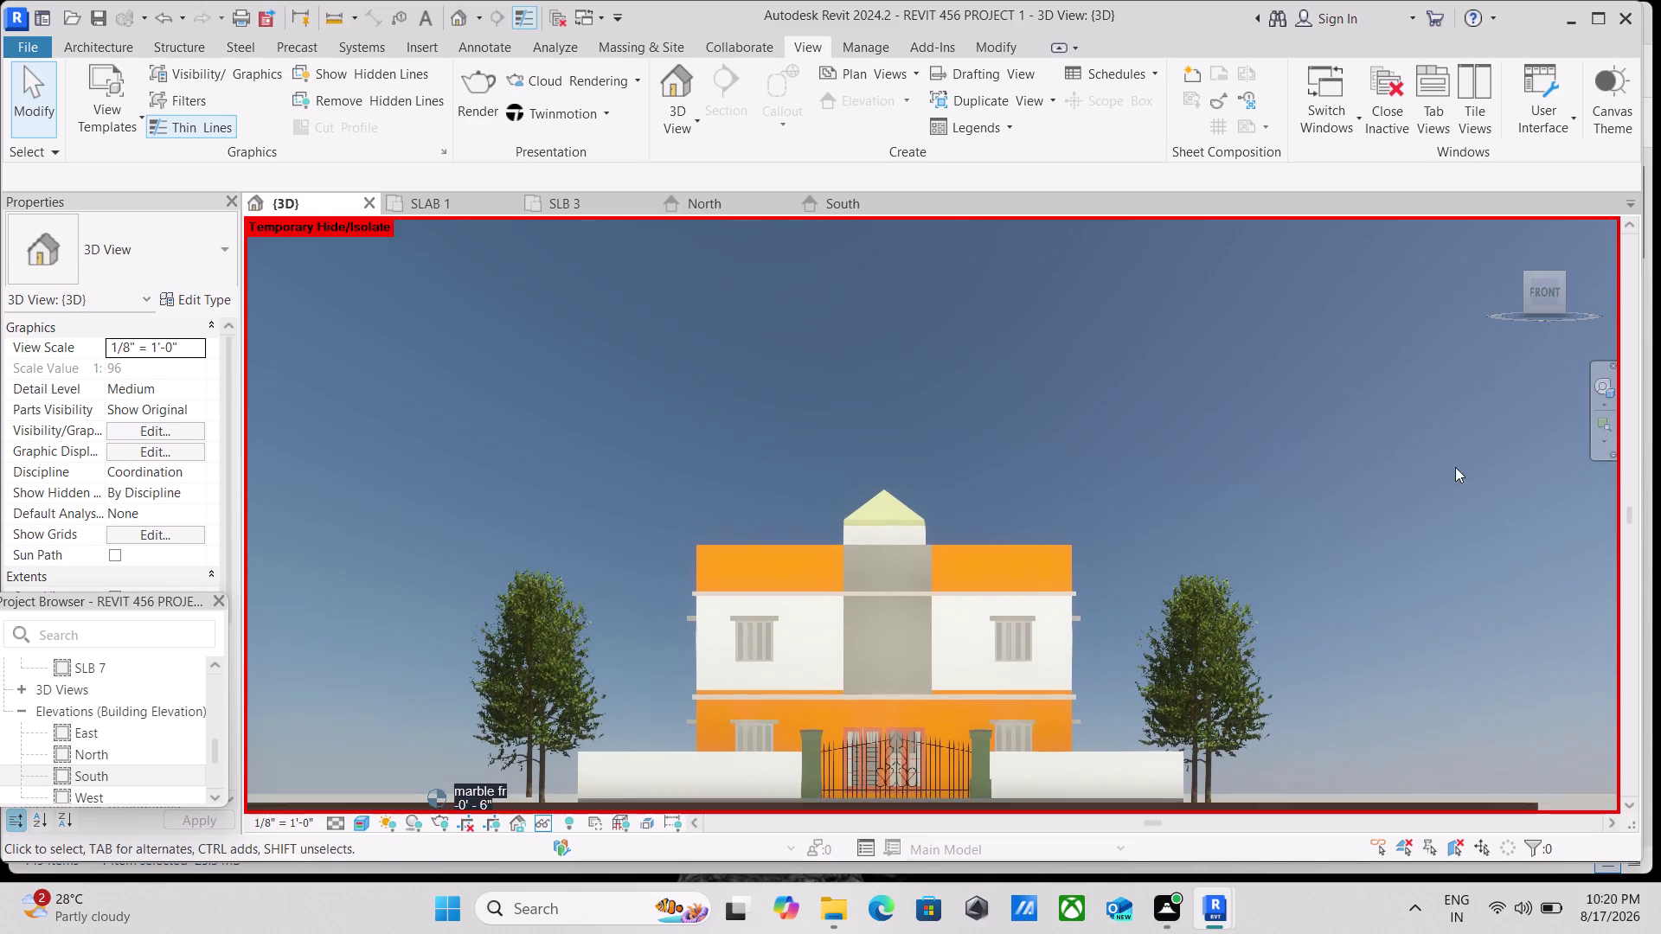
scroll(up, 3)
middle_drag(1449, 467, 1525, 387)
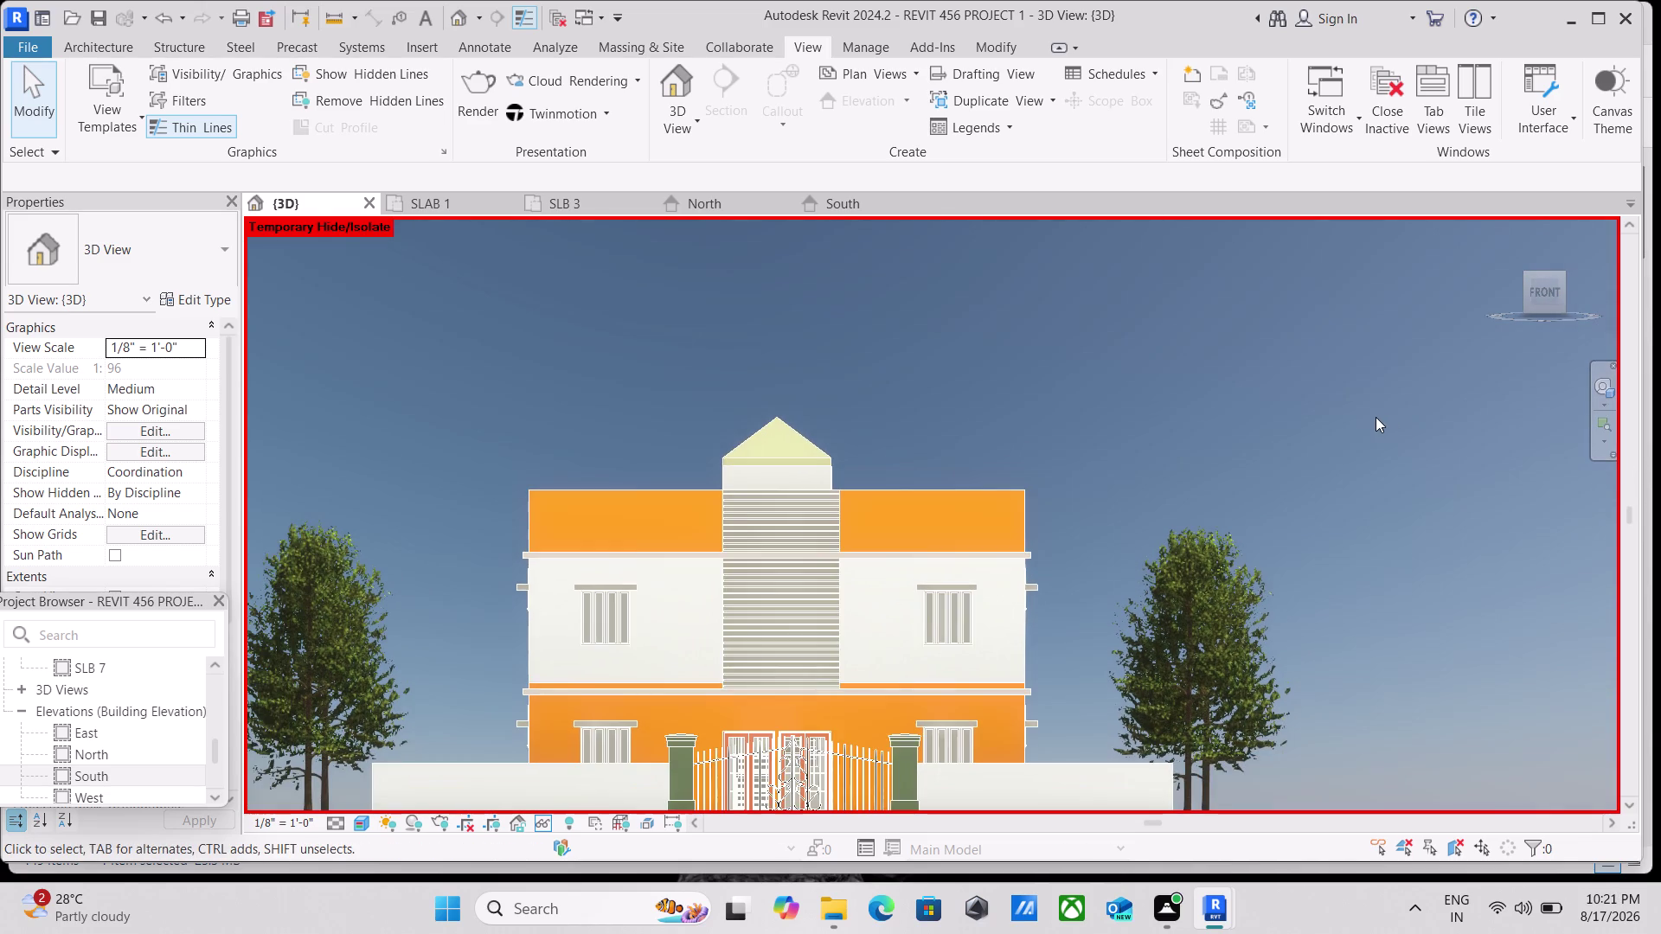
scroll(down, 3)
middle_click(1376, 417)
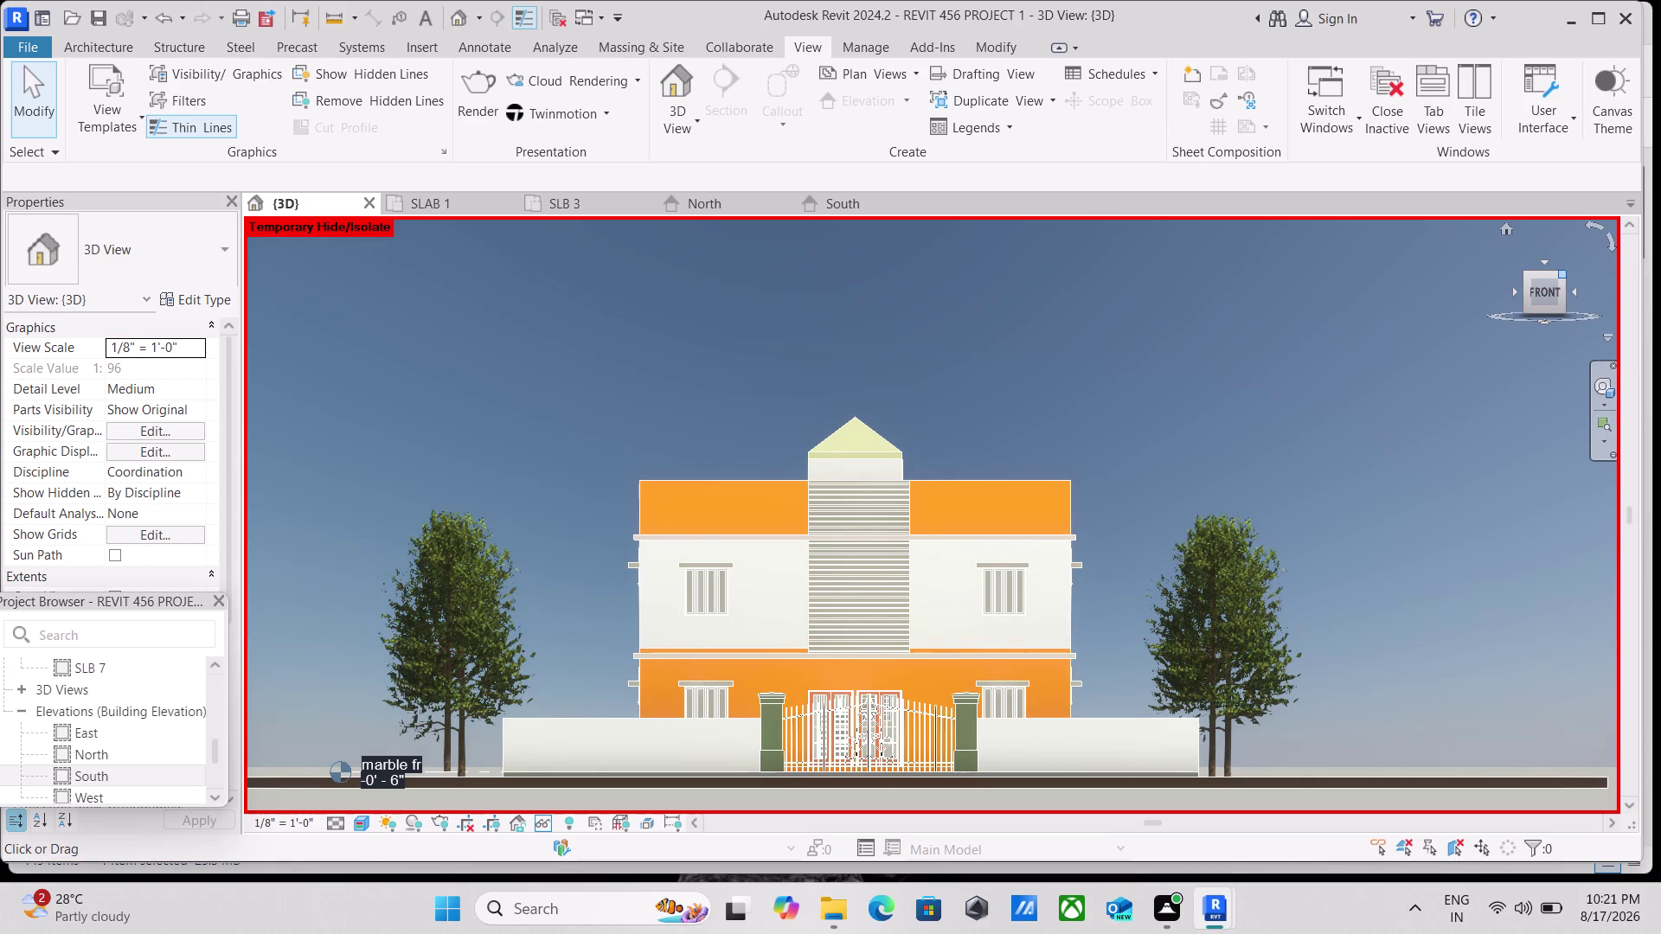
Orbit the model toward a front-on view and frame the house front.
click(1564, 276)
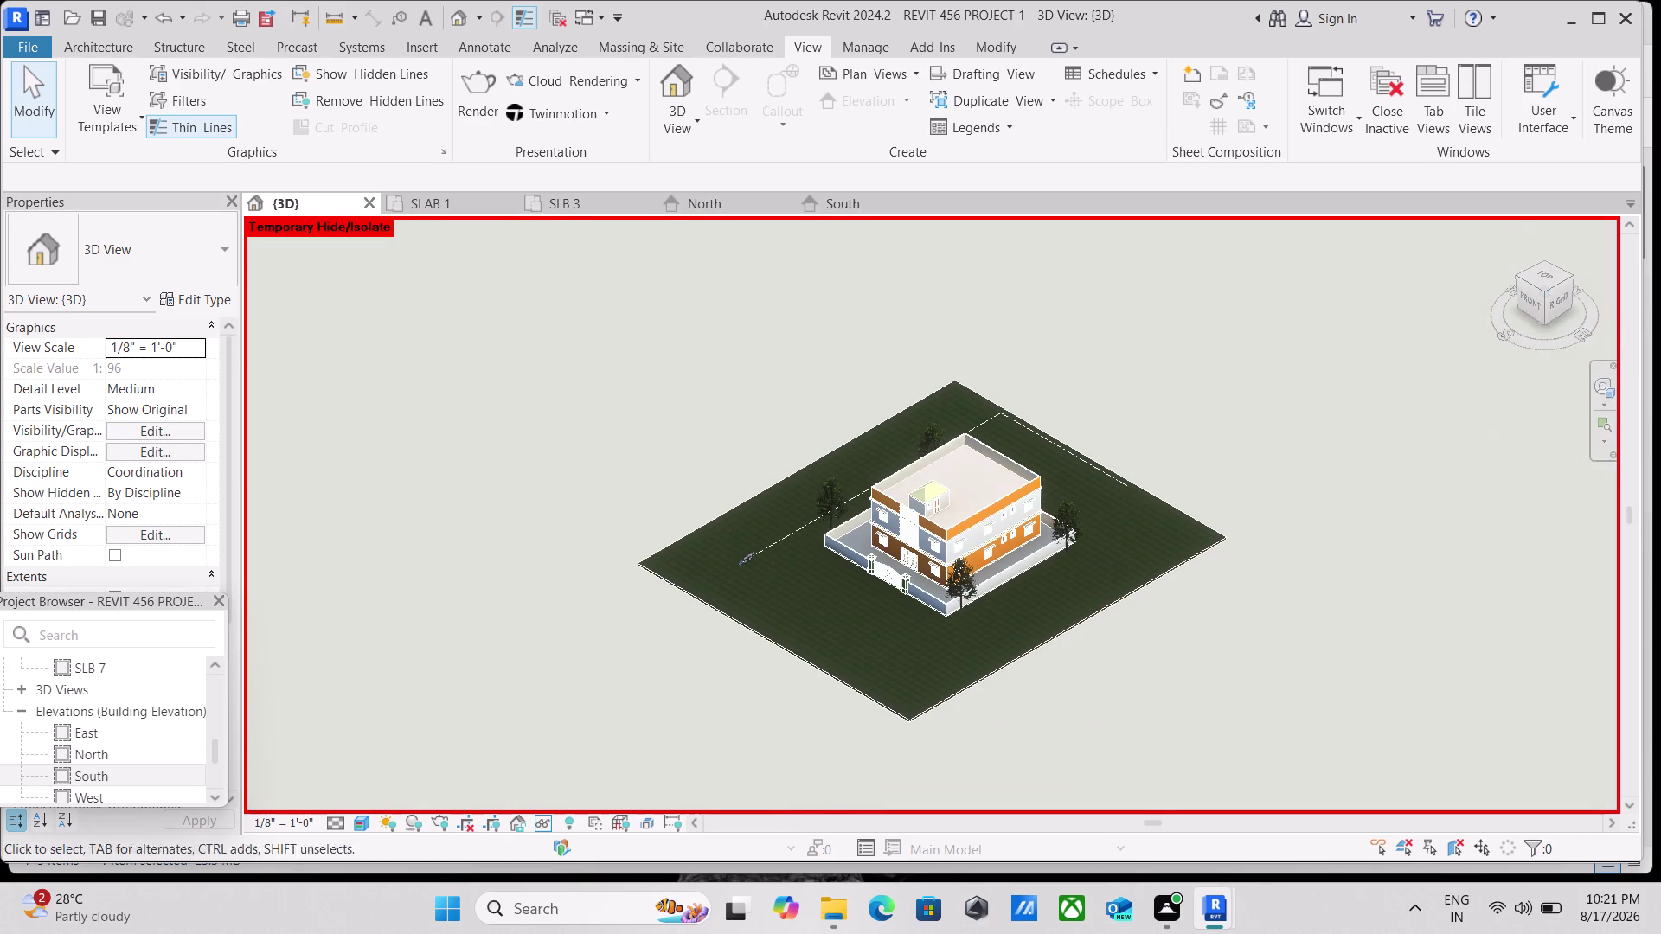
click(1542, 313)
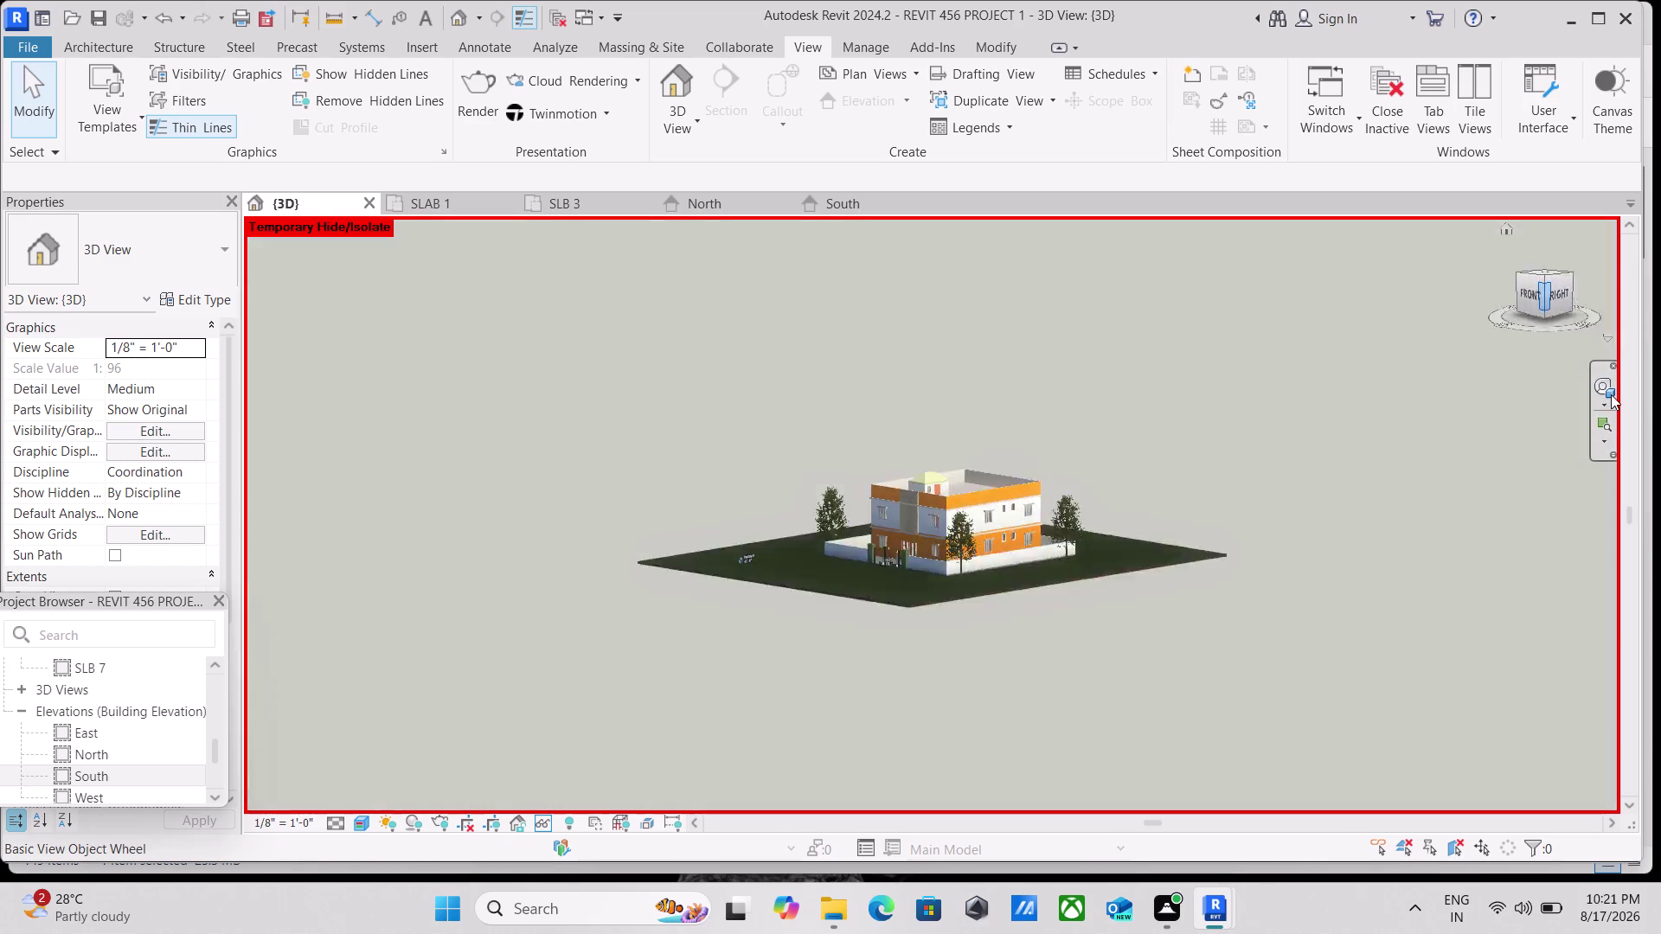
scroll(up, 3)
scroll(up, 3)
middle_drag(1447, 363, 1570, 408)
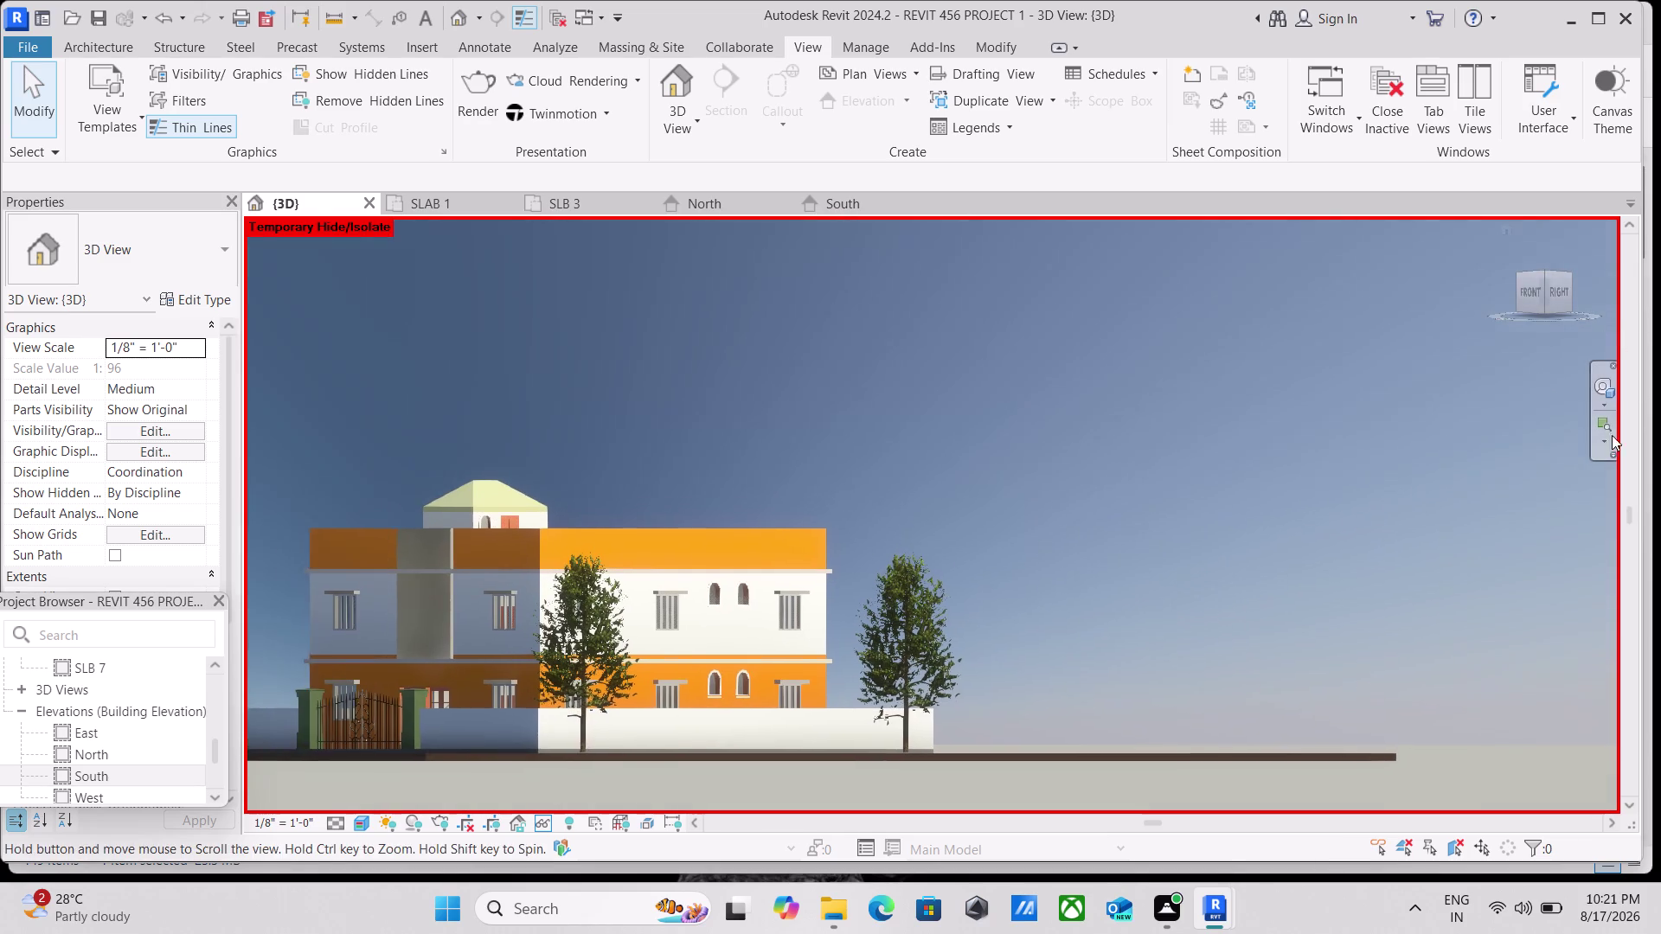
middle_drag(1570, 408, 1660, 480)
middle_drag(1528, 502, 1660, 448)
scroll(up, 3)
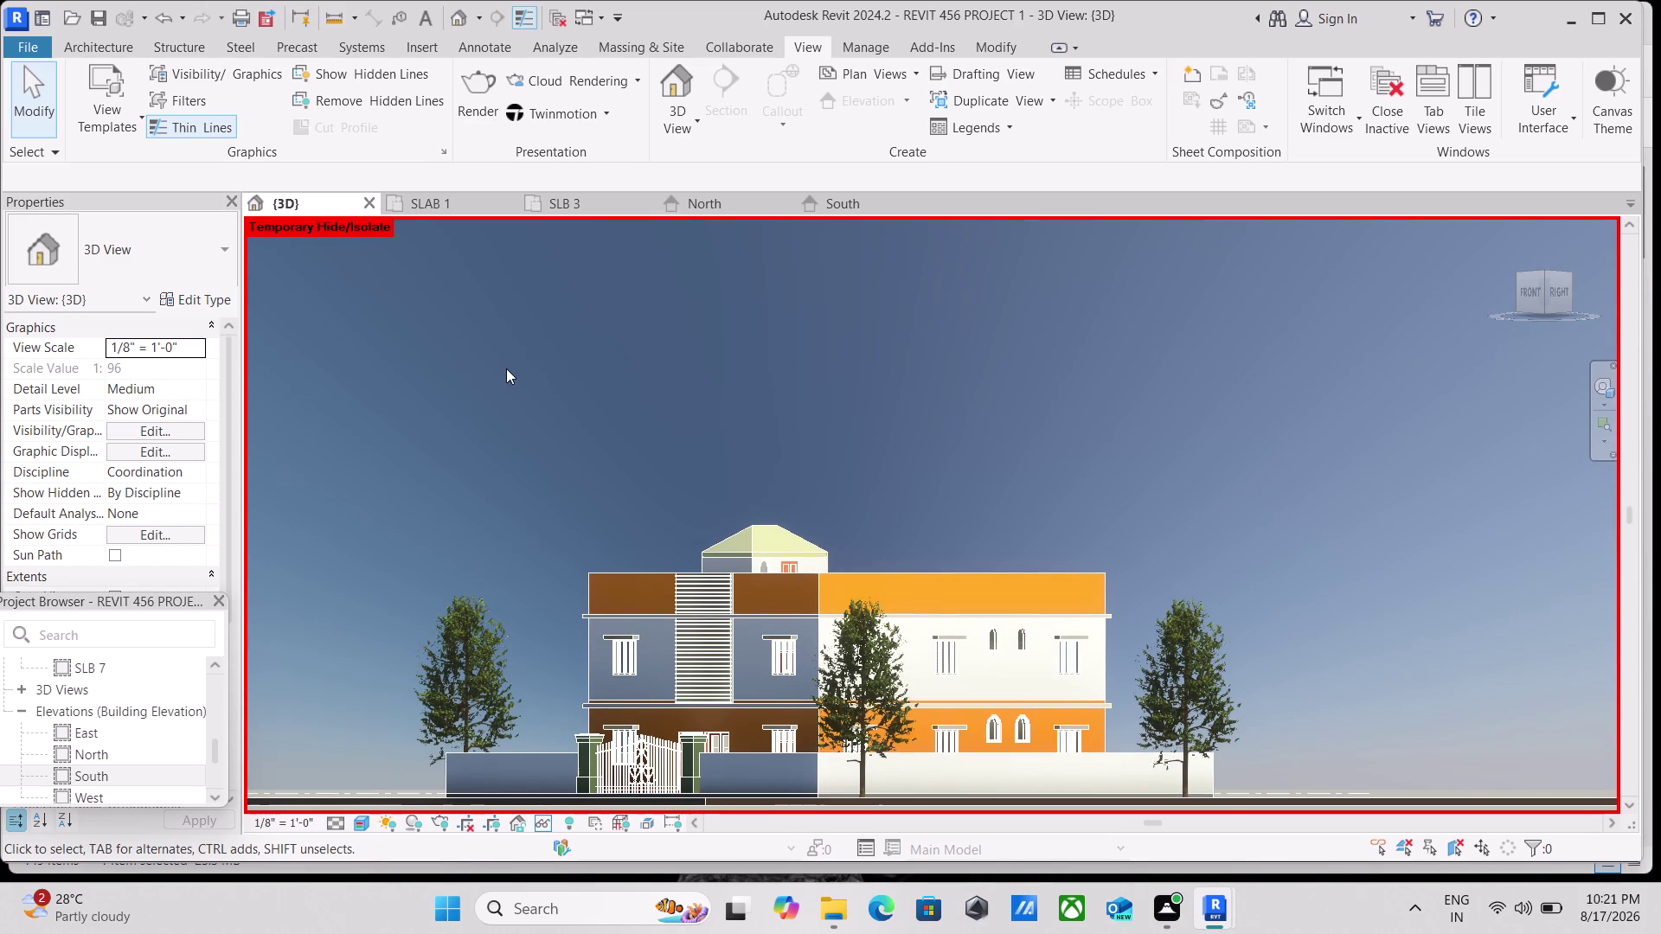
Snip a screenshot of the house's front view.
key(shift+super+s)
drag(326, 409, 403, 617)
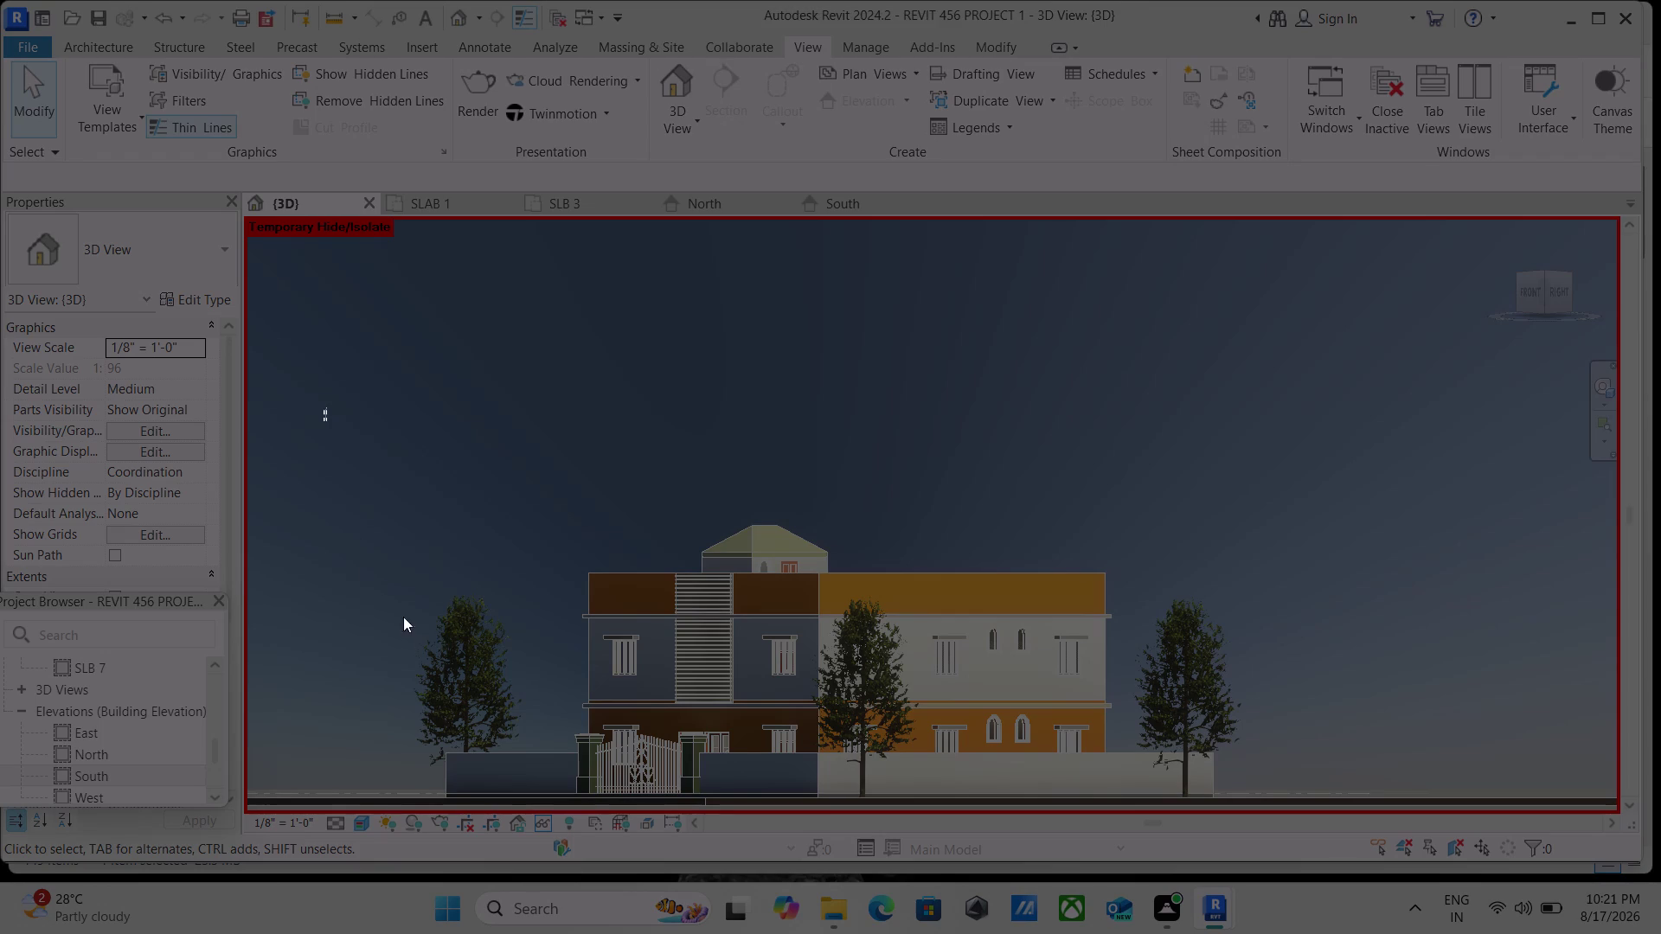
drag(403, 617, 1094, 805)
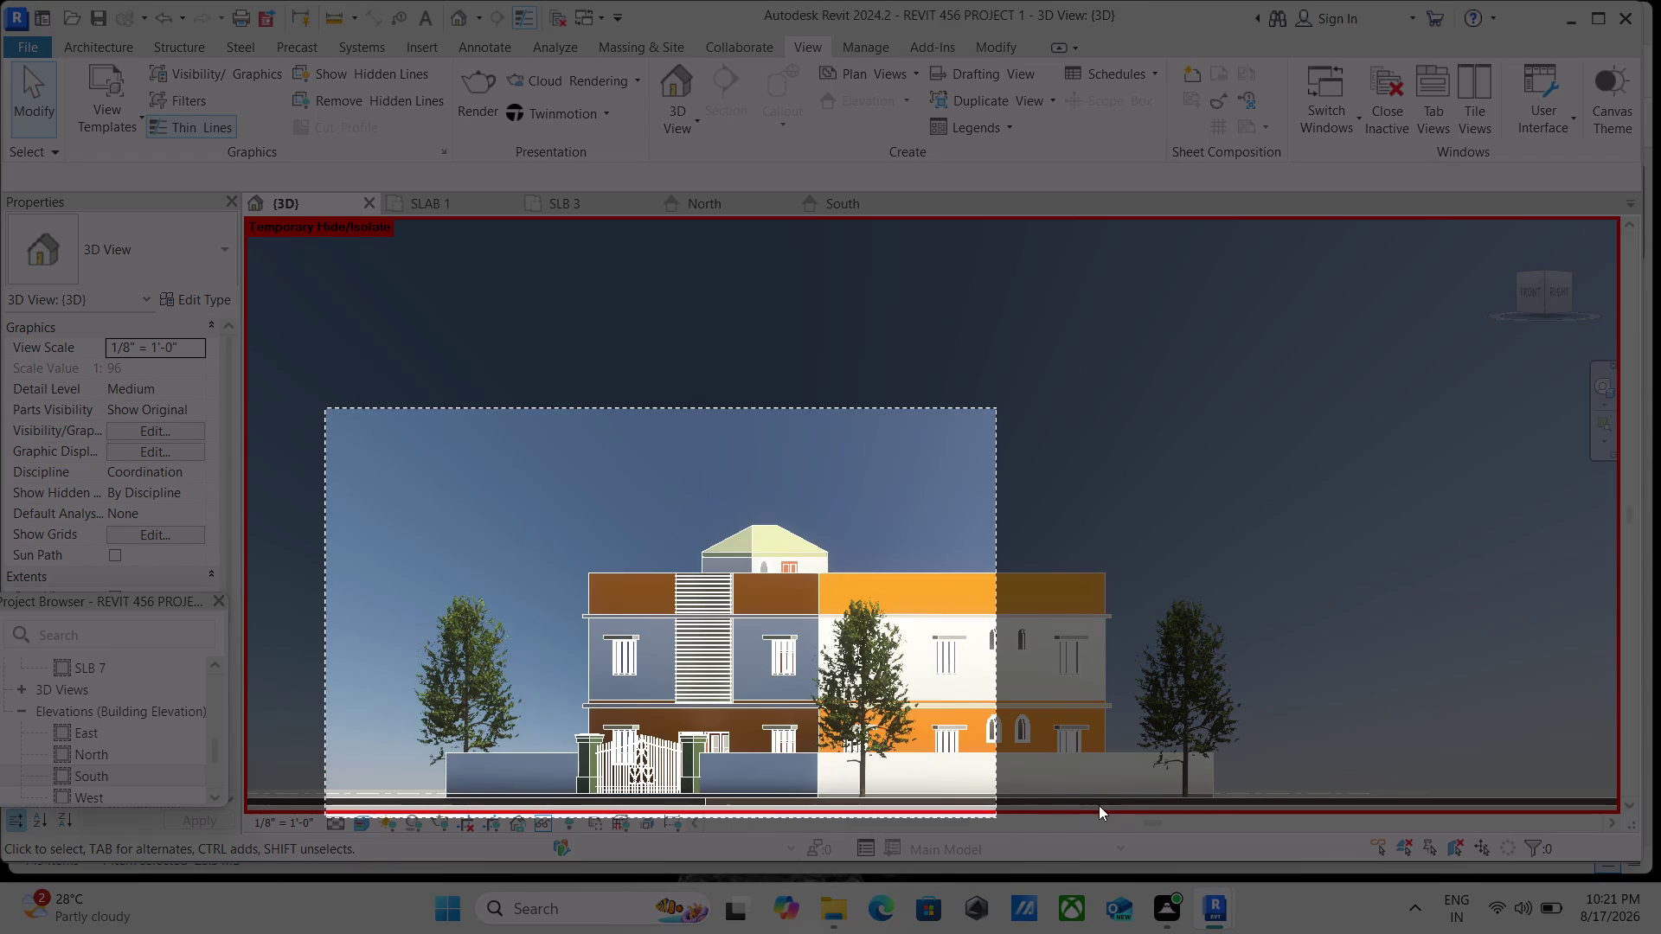
drag(1095, 805, 1287, 798)
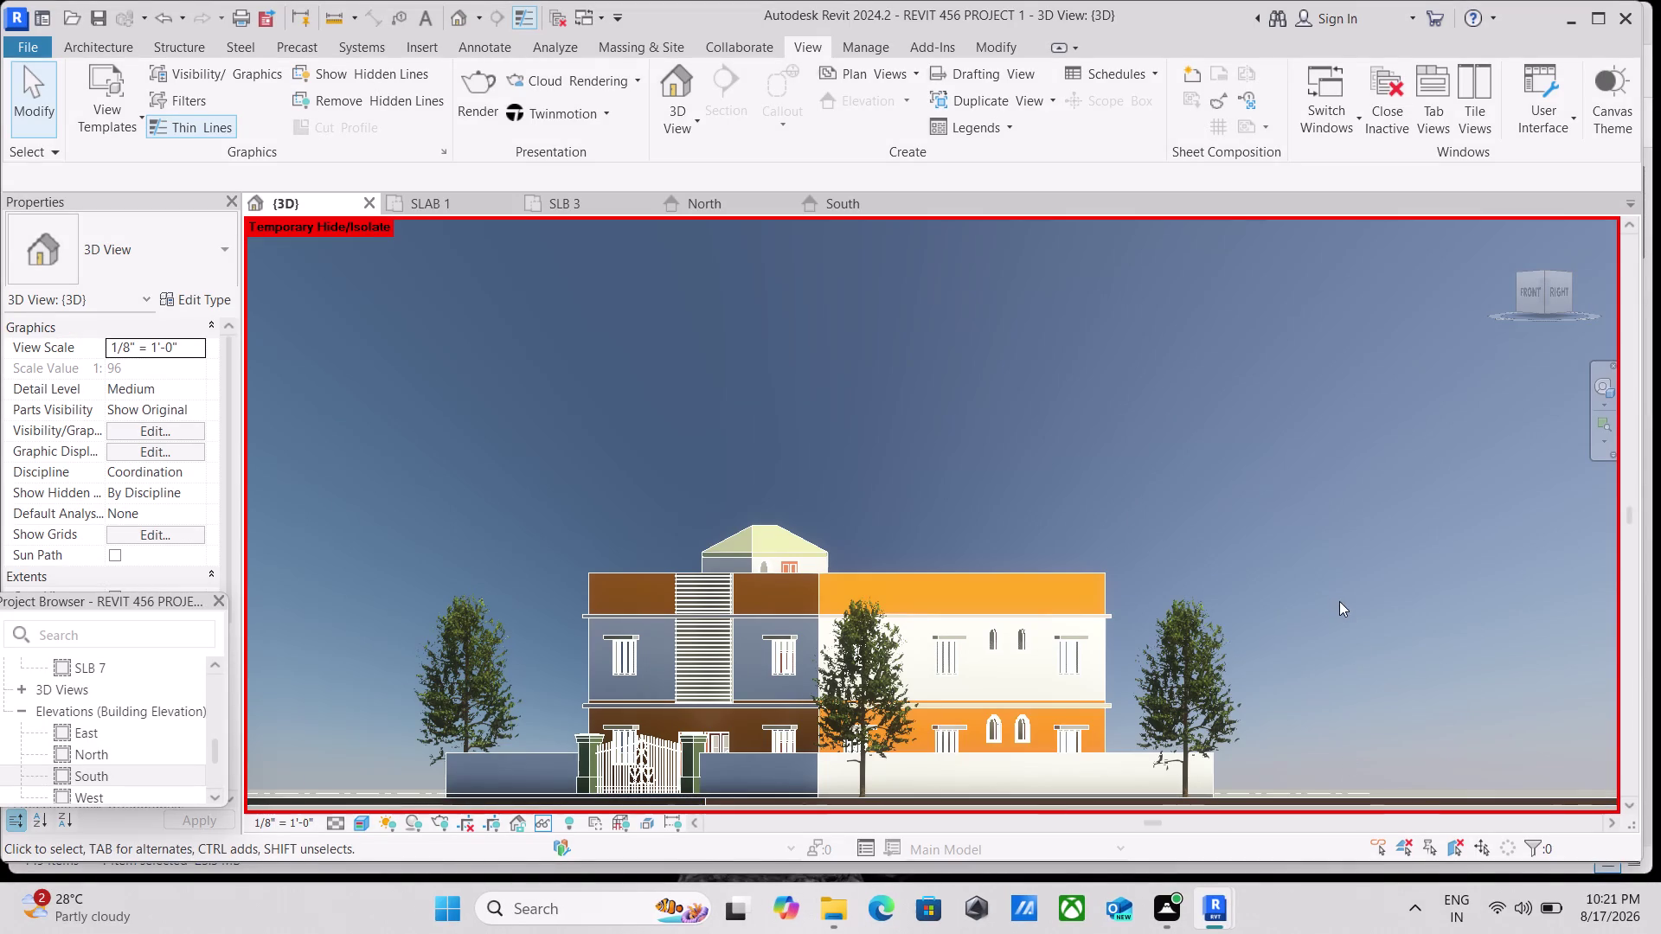
Recentre the house in the 3D view ahead of printing.
scroll(down, 3)
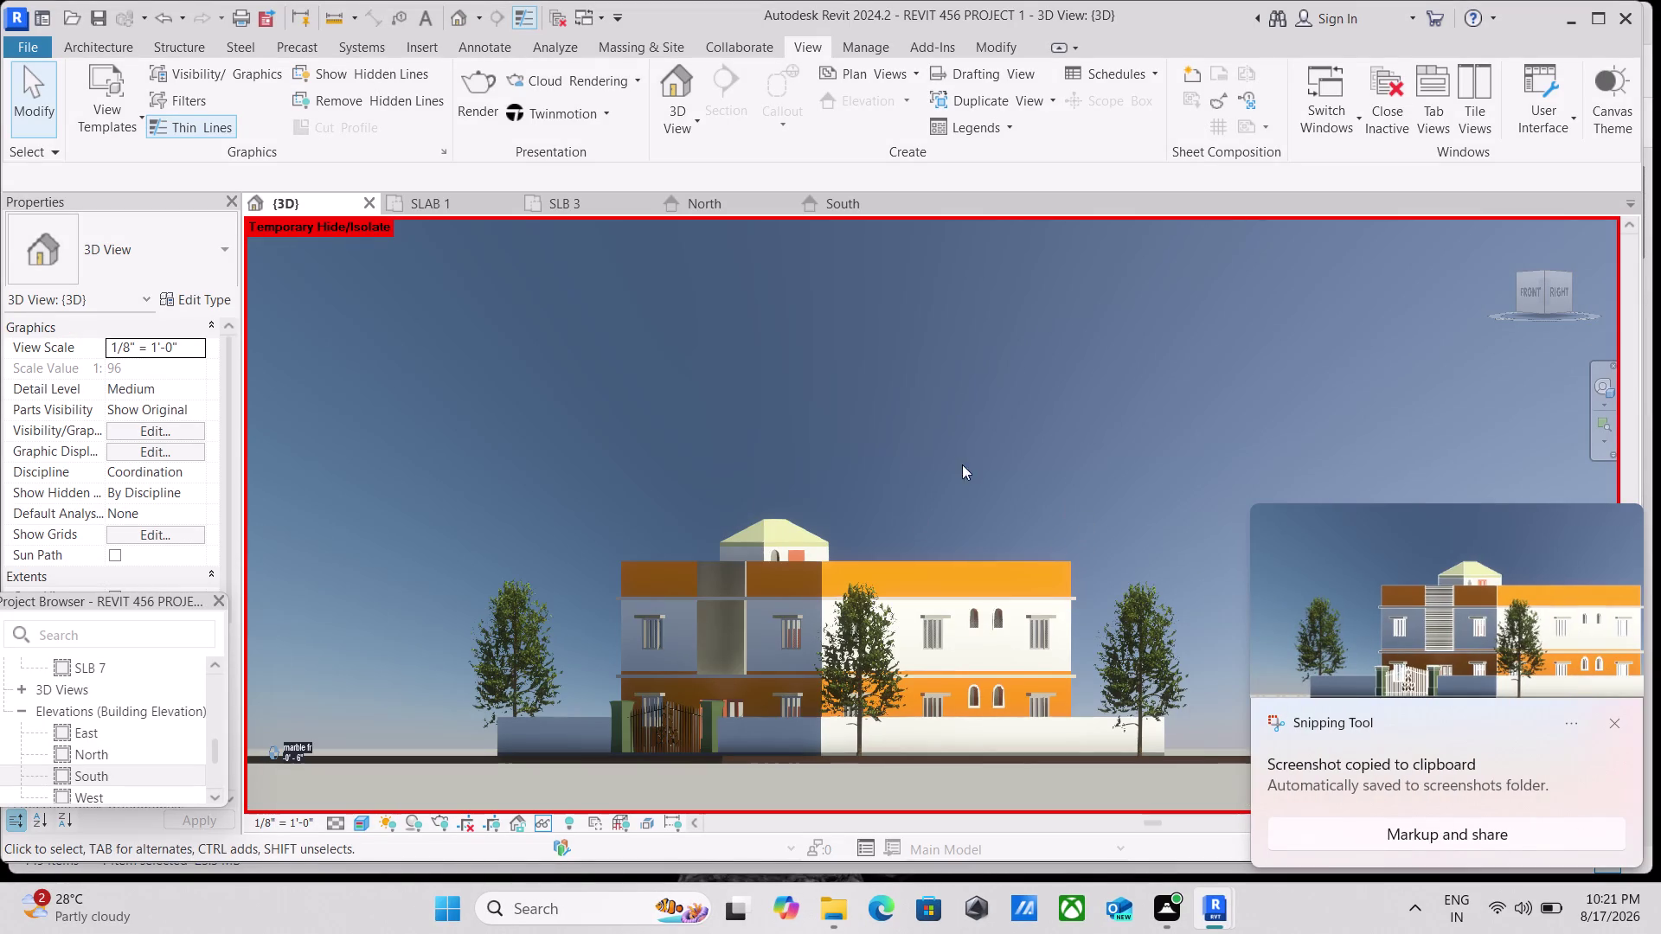
scroll(up, 3)
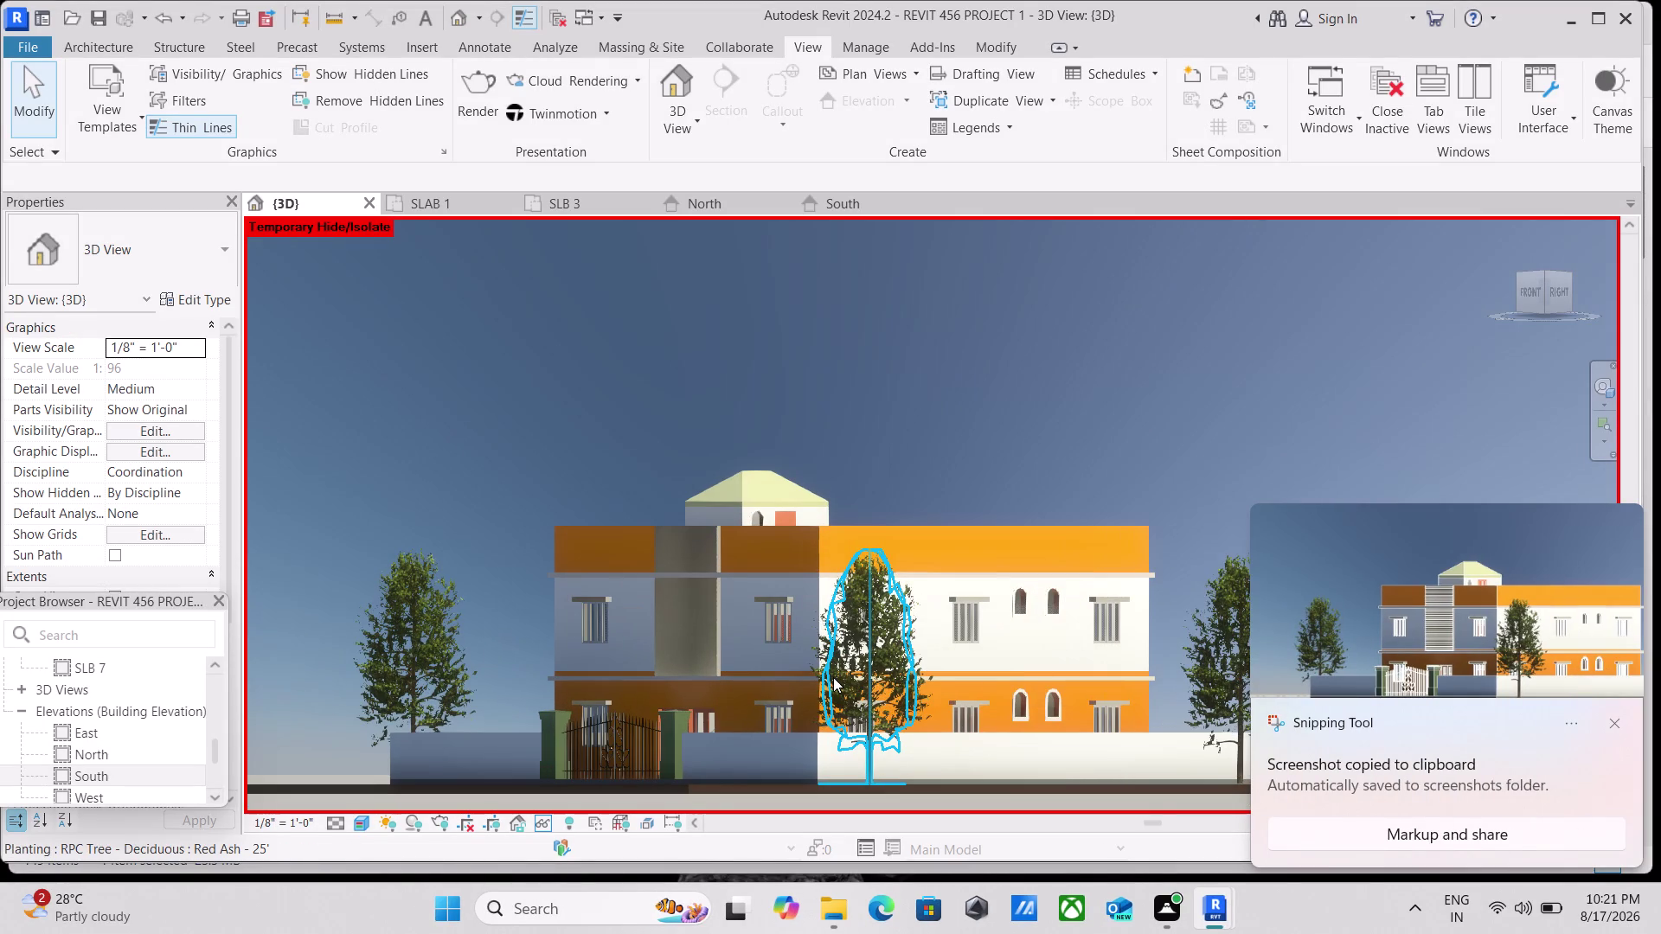
middle_drag(834, 677, 882, 663)
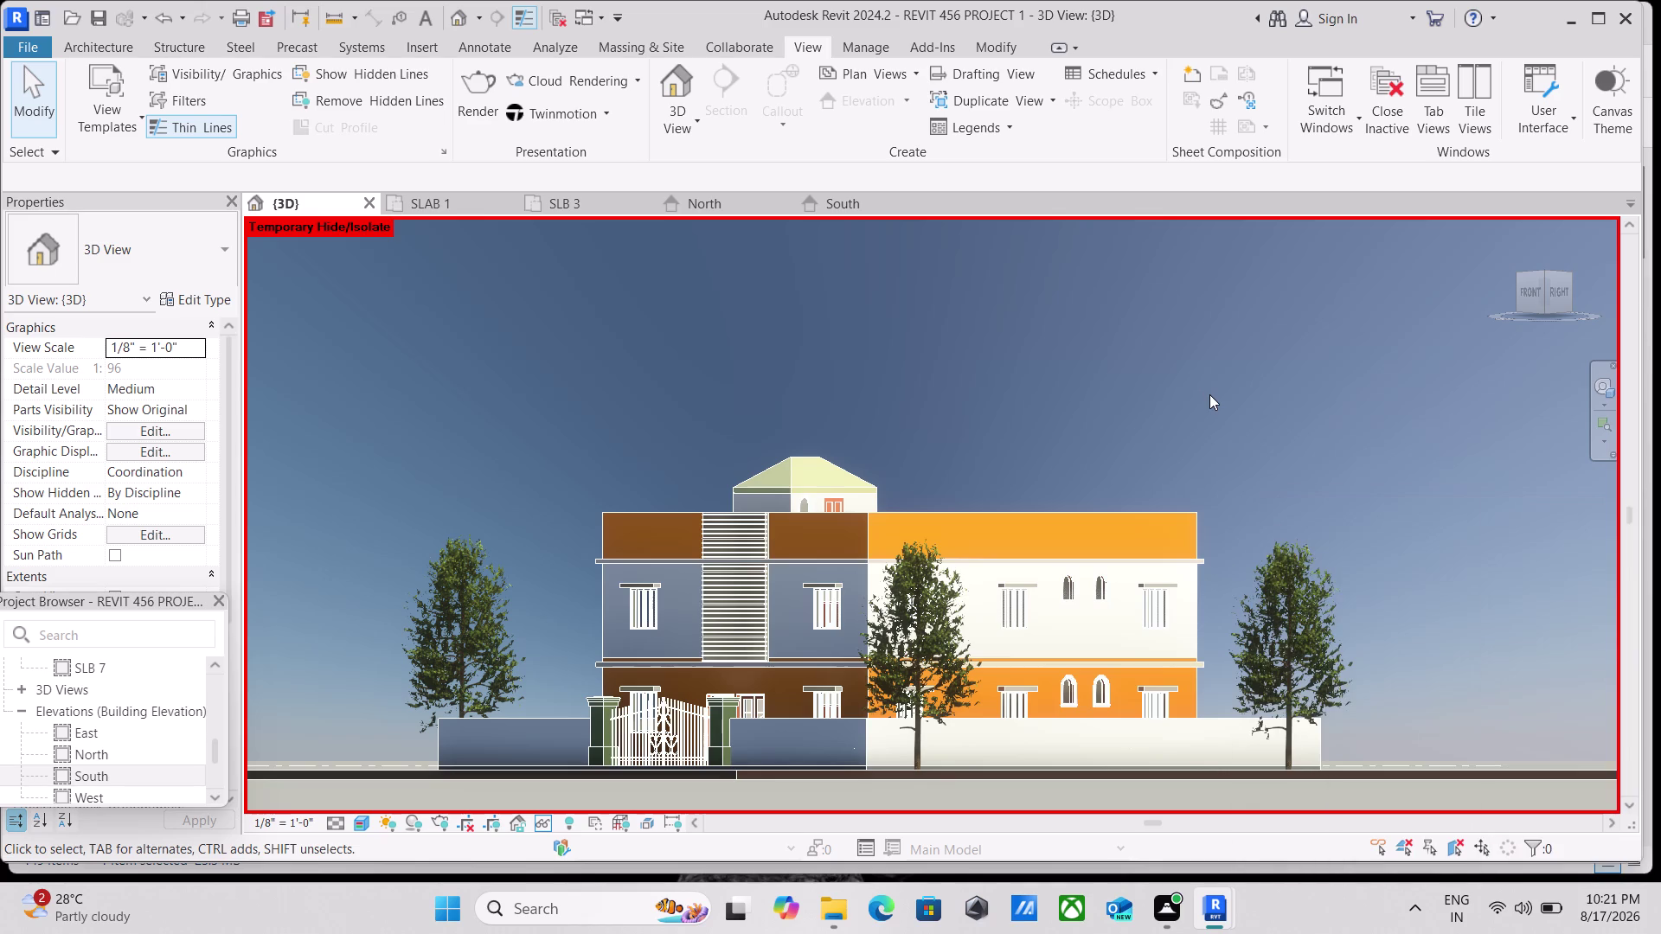
key(ctrl+p)
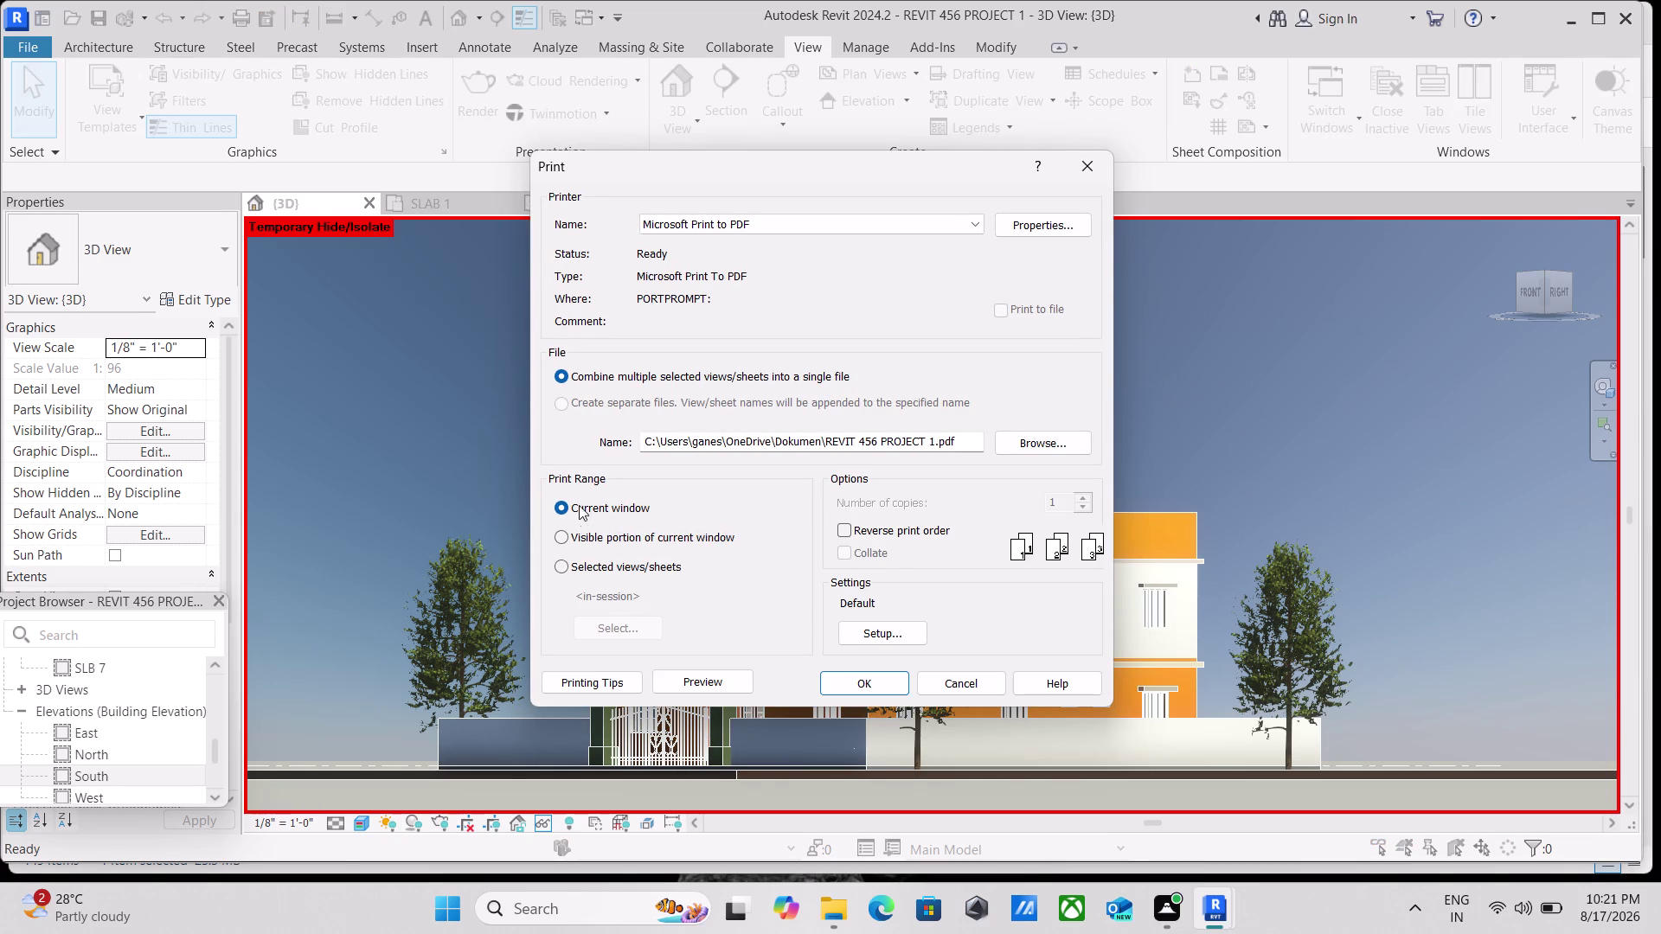
Preview the visible portion of the view as a PDF print, dismissing the raster notice.
click(554, 533)
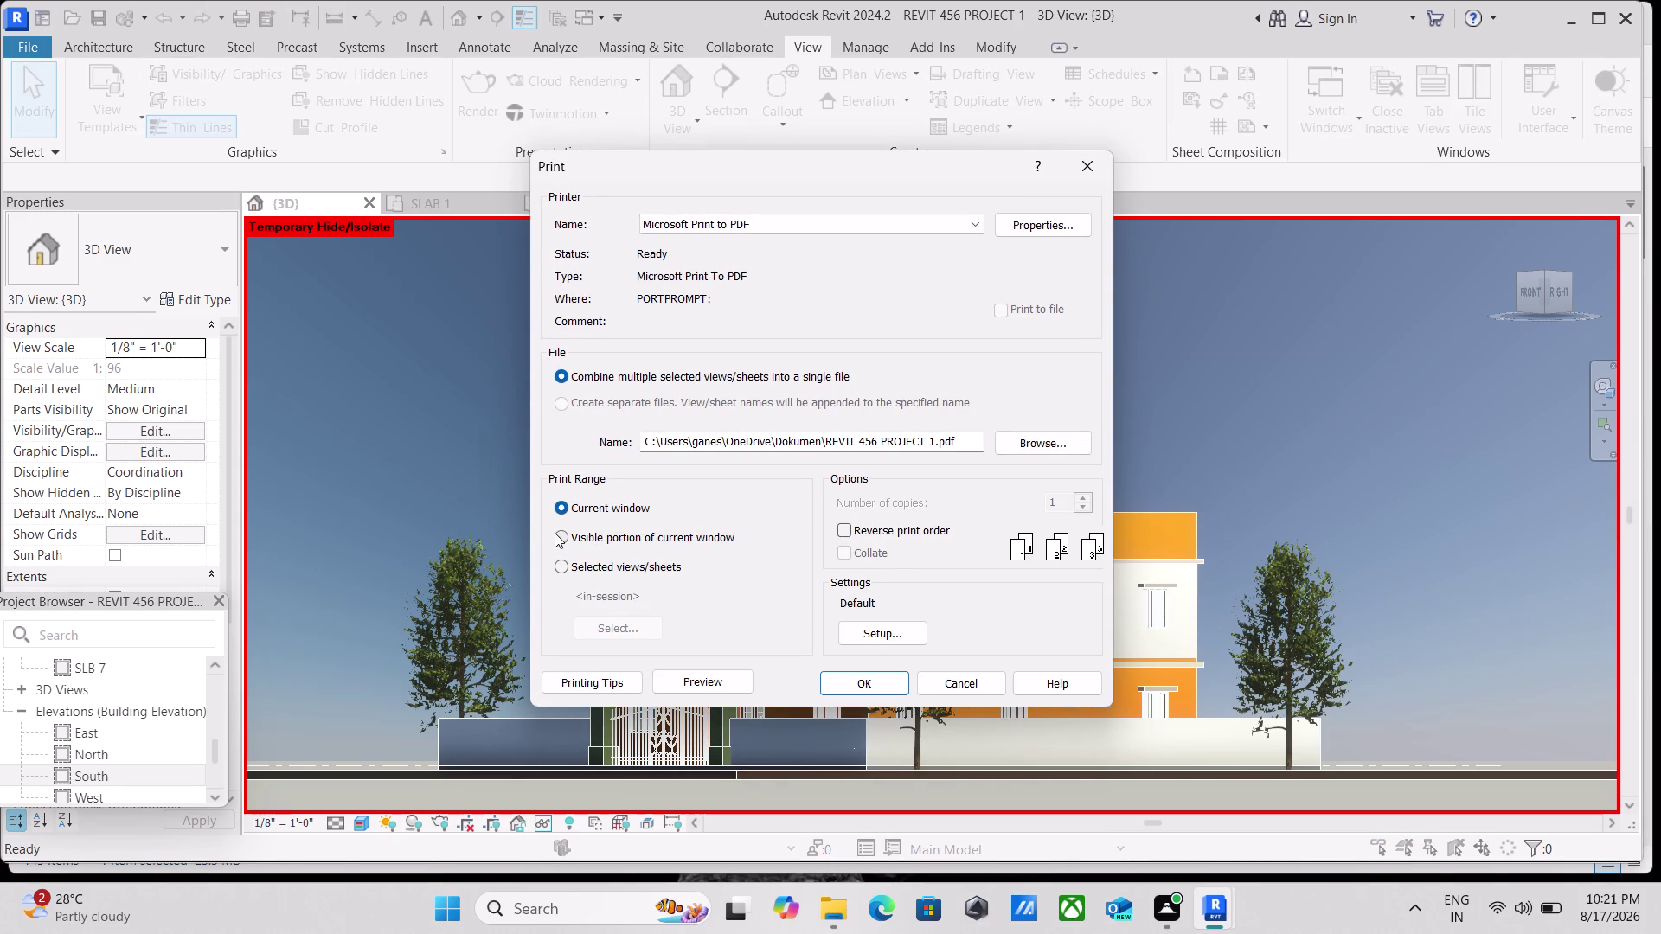
click(558, 536)
click(712, 688)
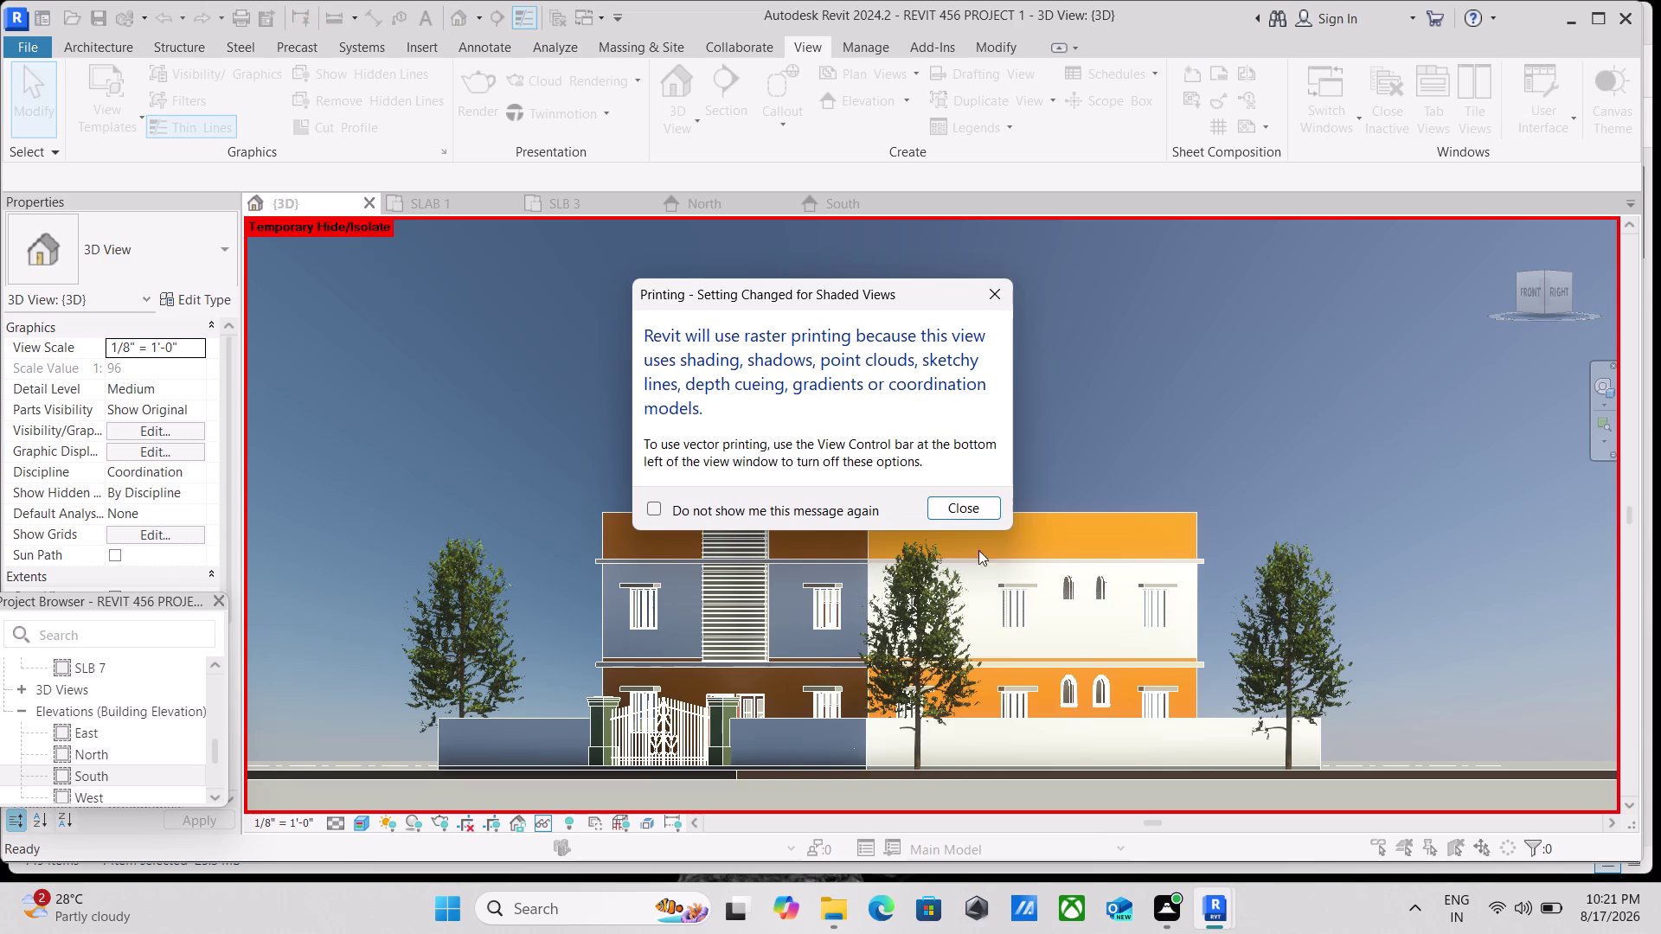
click(951, 498)
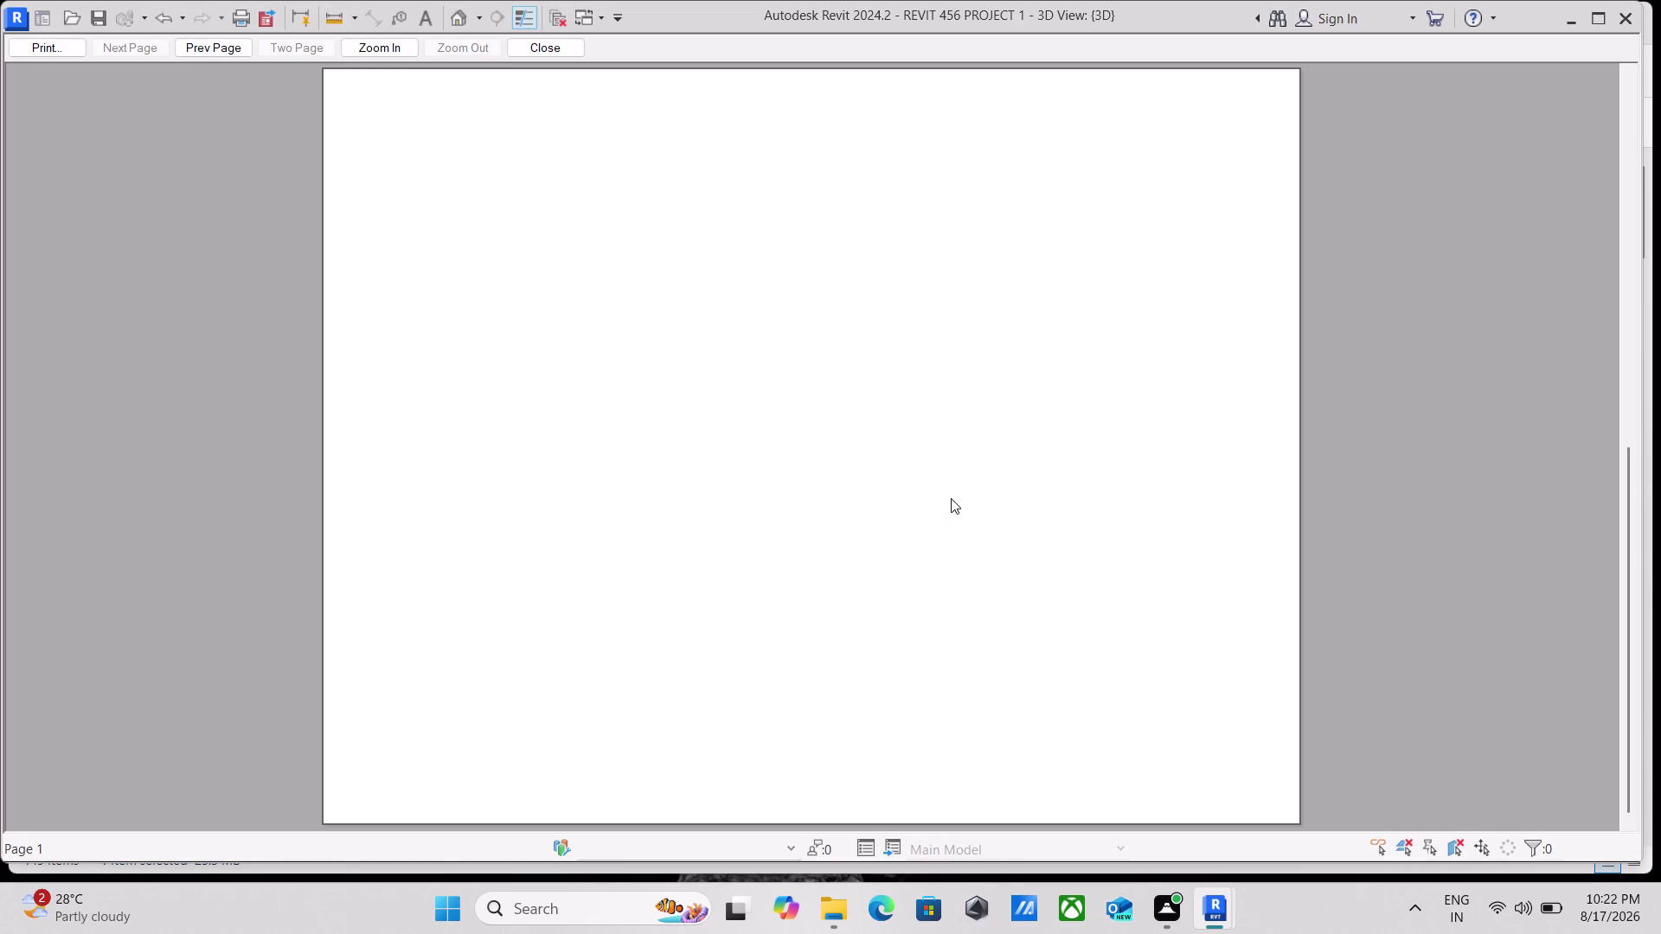
Inspect the print preview of the shaded house front, then close it.
scroll(up, 3)
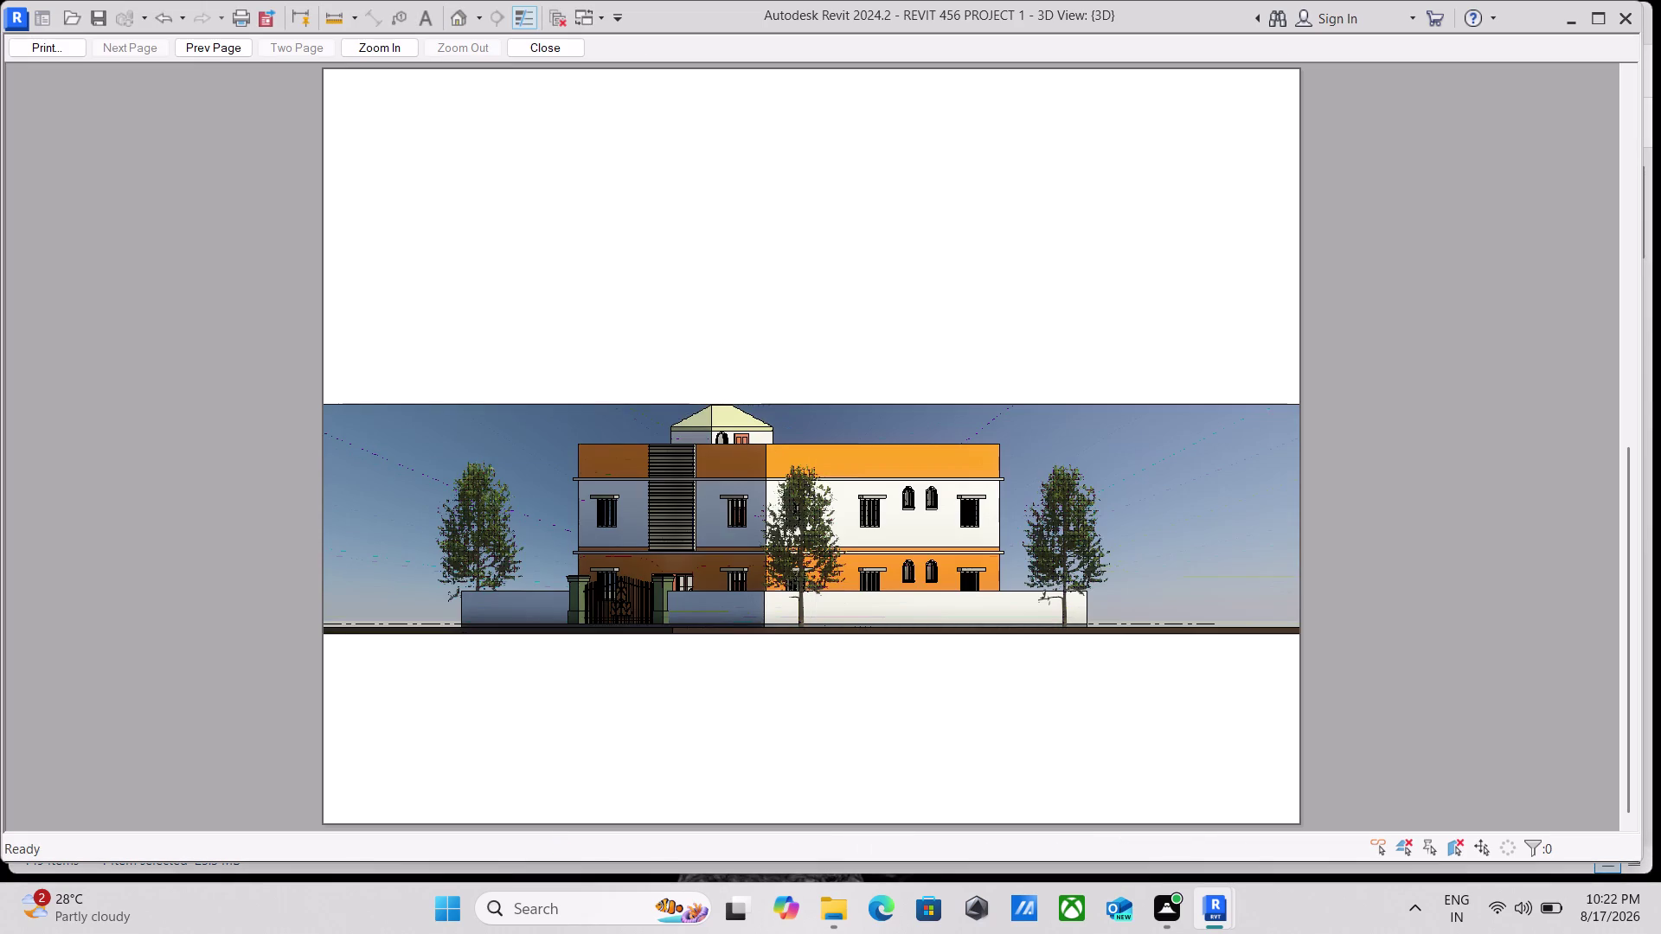
scroll(up, 3)
scroll(up, 3)
scroll(down, 3)
scroll(down, 3)
right_click(997, 433)
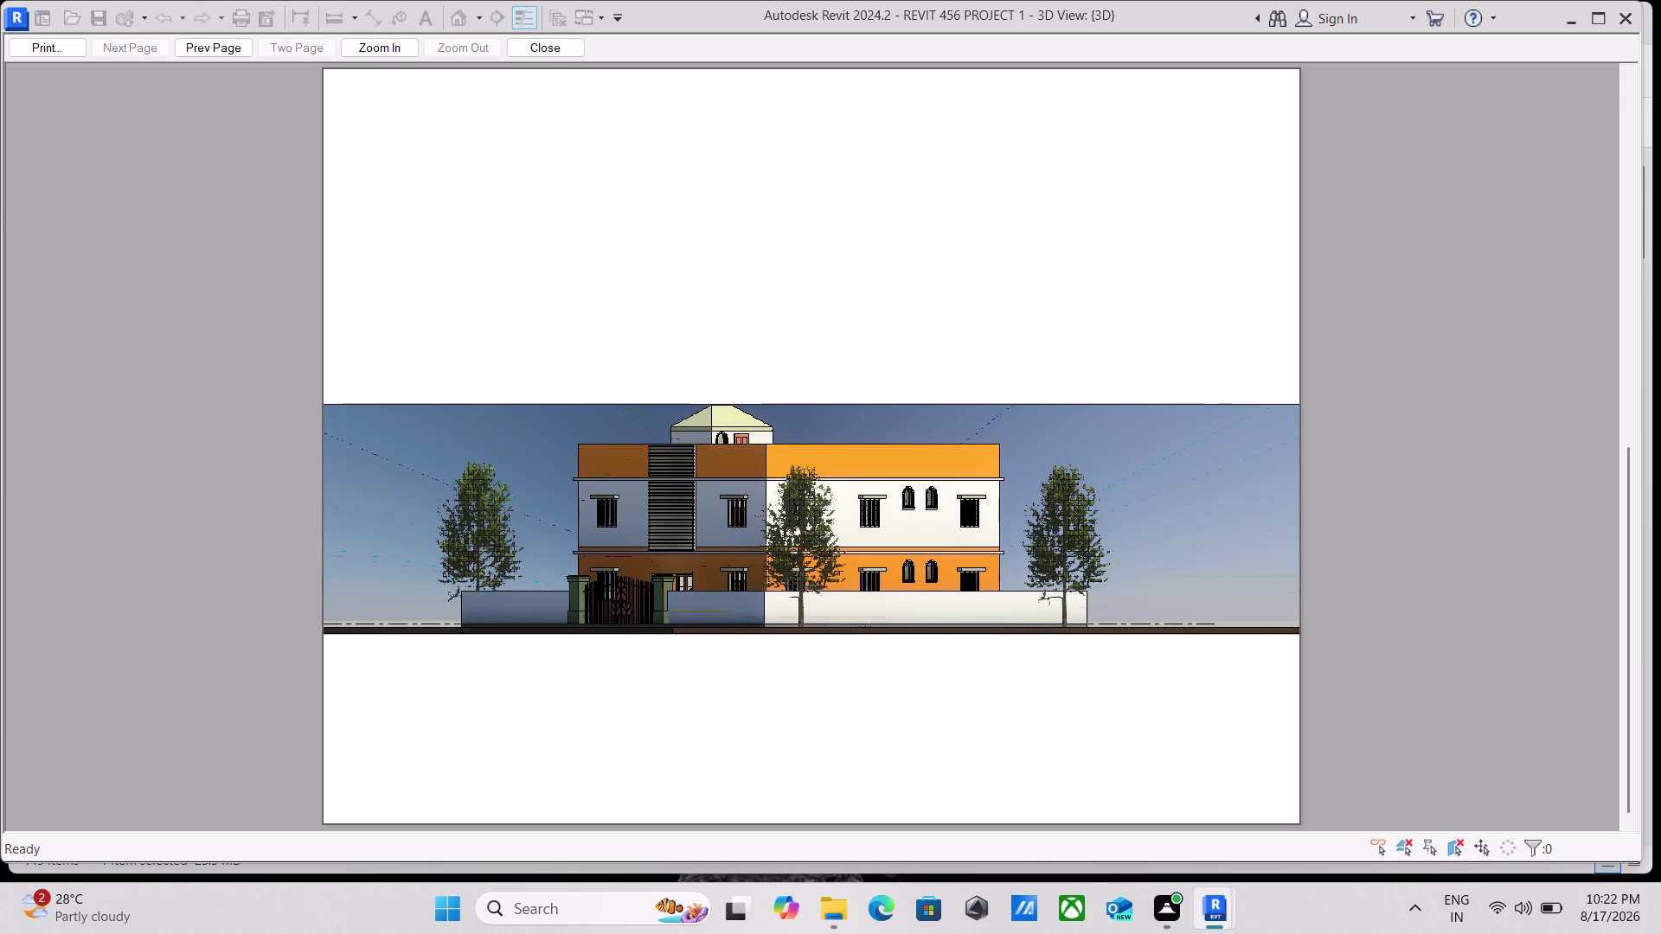
right_click(1041, 418)
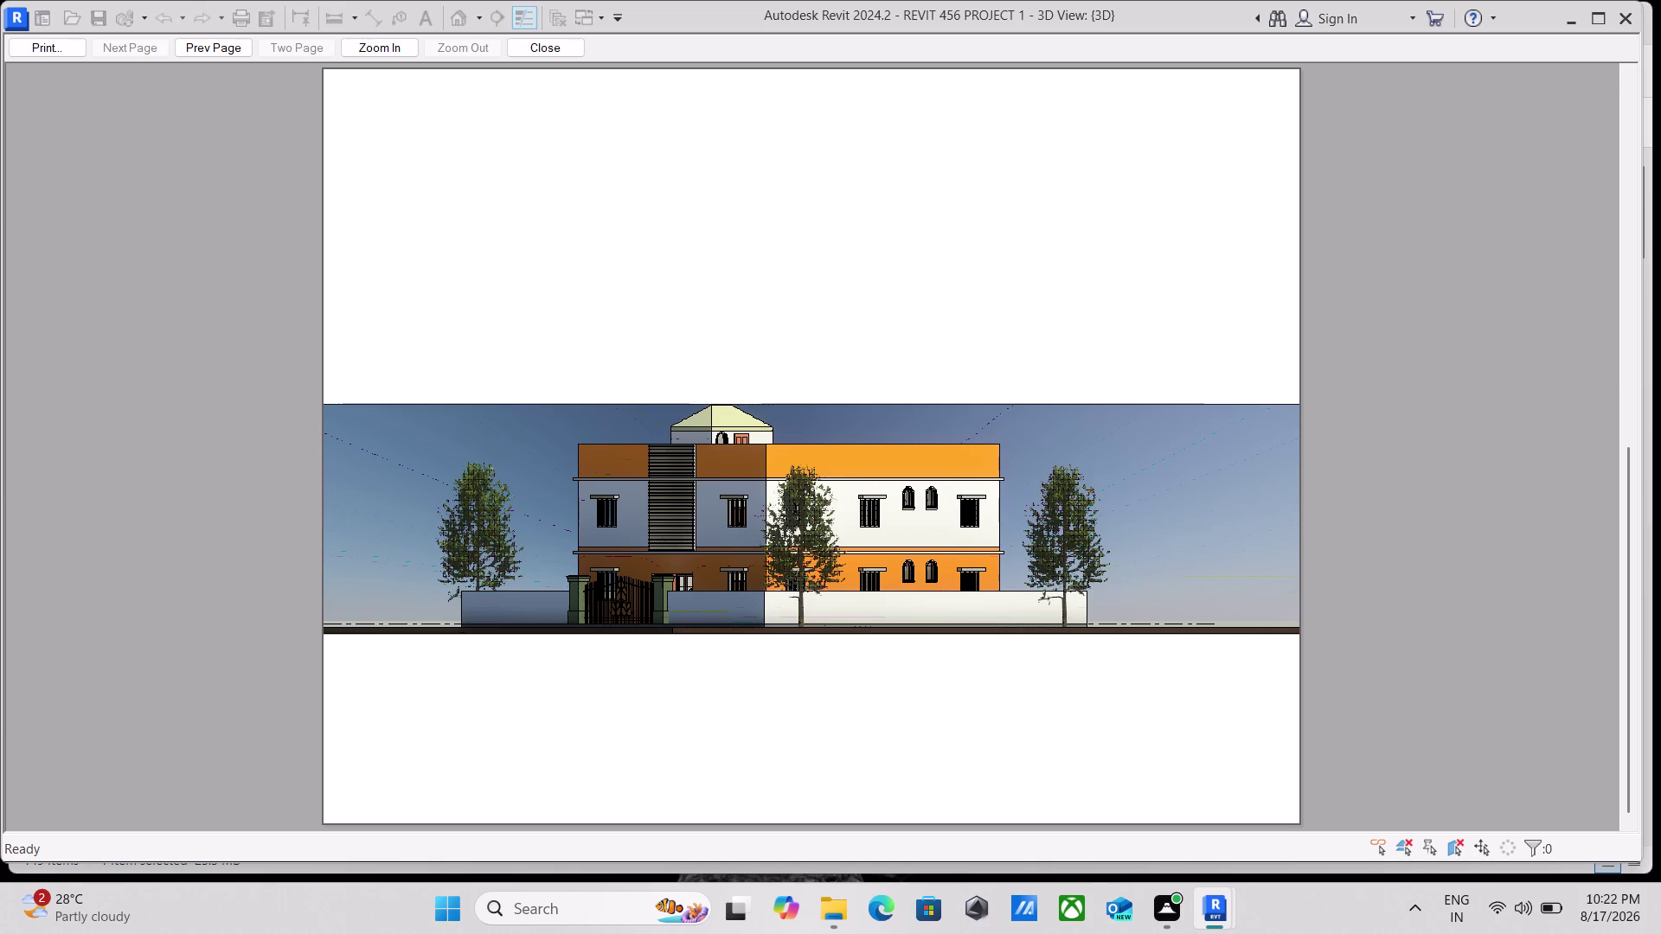
right_click(995, 301)
right_click(995, 301)
right_click(1015, 317)
scroll(down, 3)
right_click(852, 127)
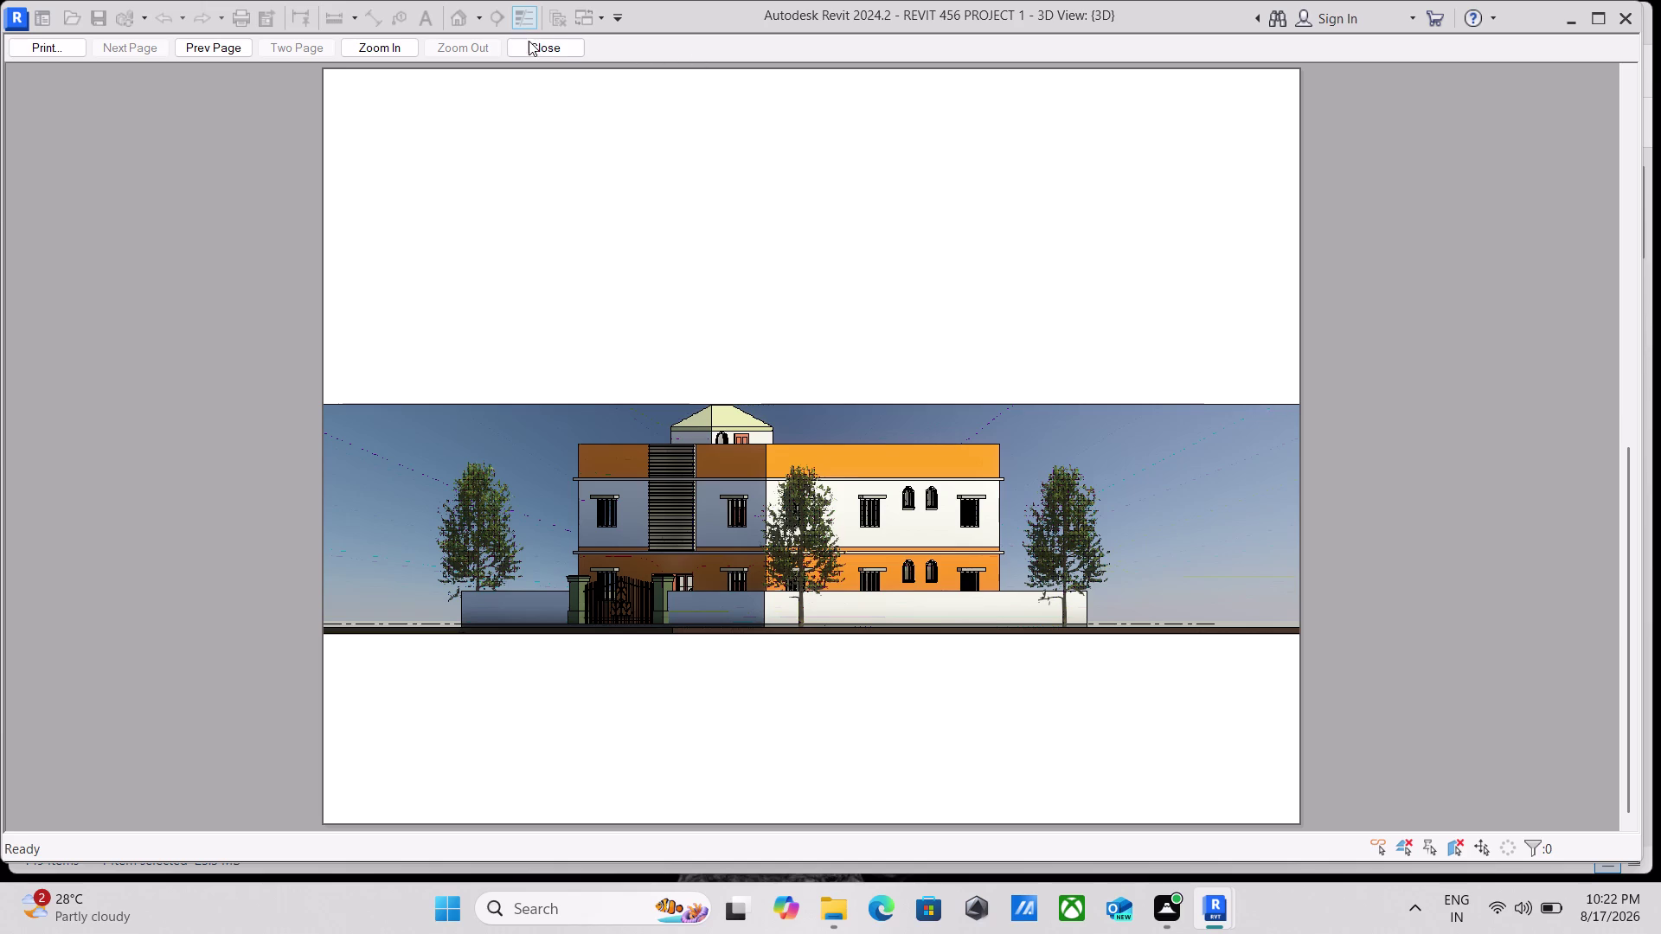
click(533, 49)
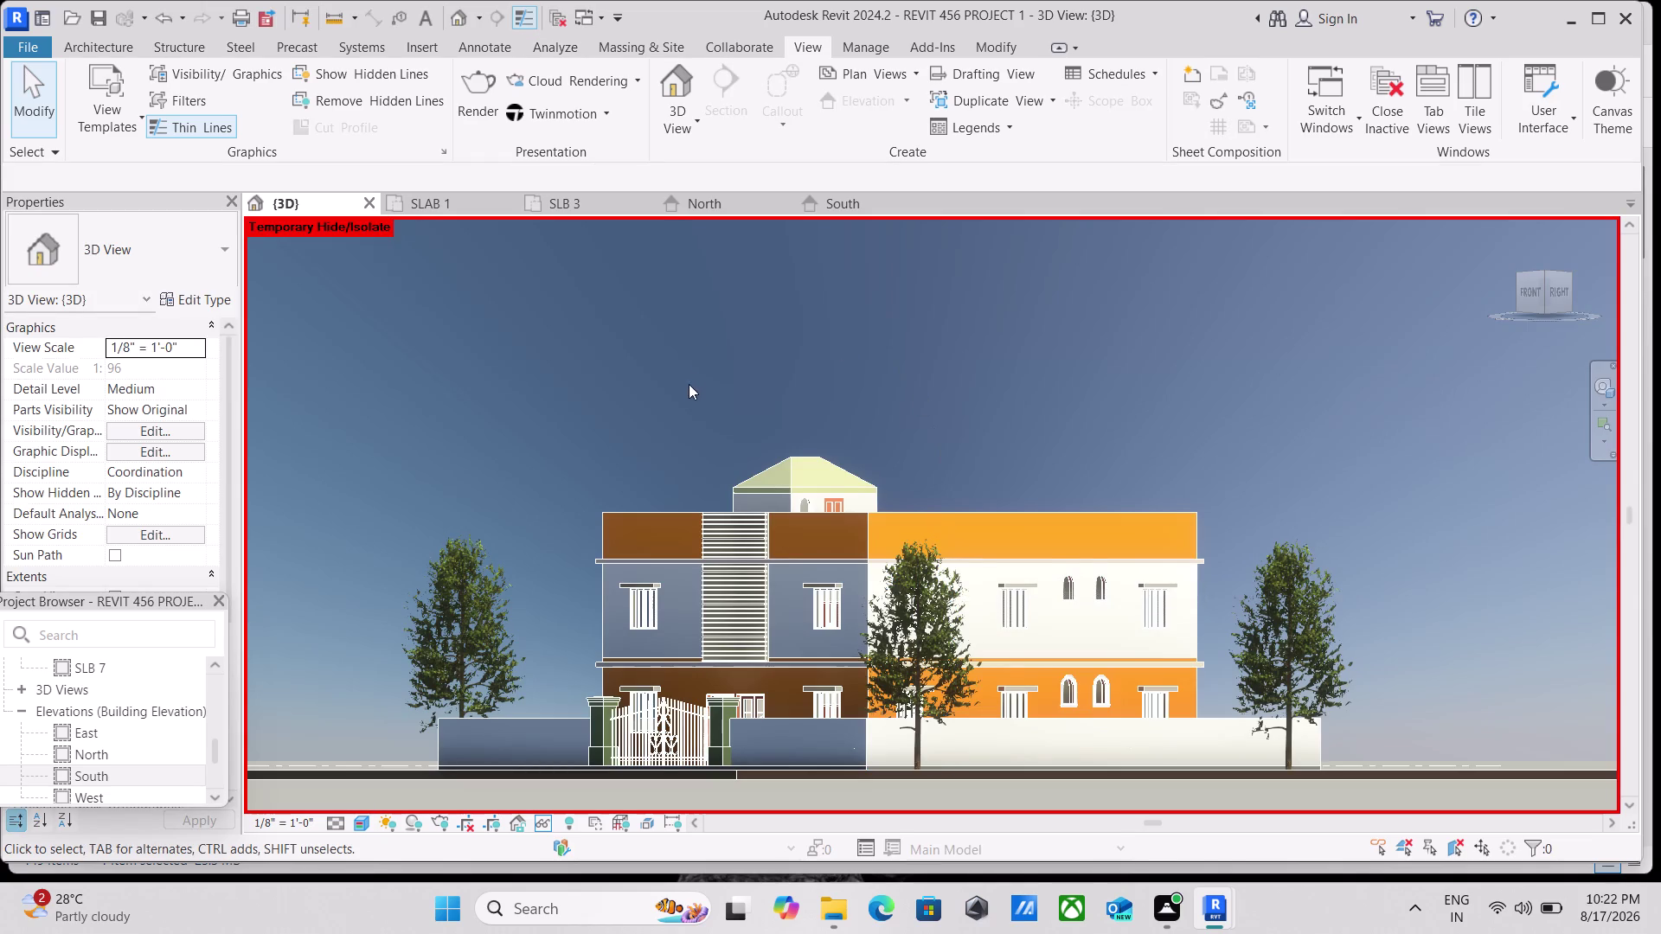
Reframe the house's front view with small zooms and pans before printing again.
scroll(down, 3)
scroll(up, 3)
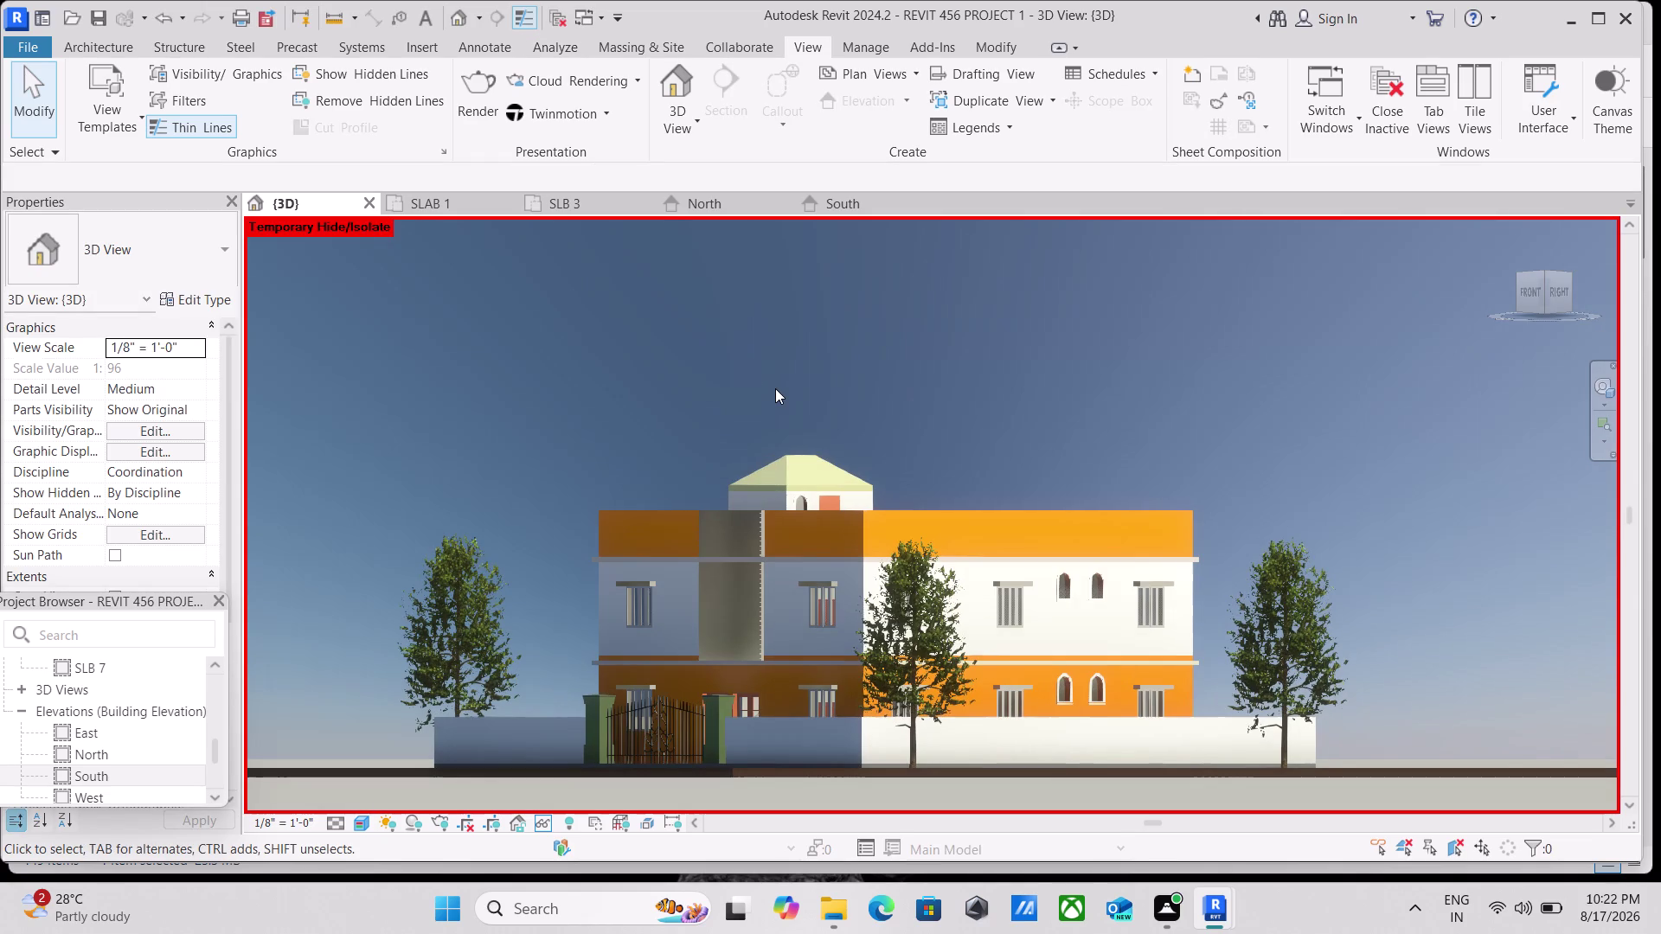
scroll(up, 3)
scroll(down, 3)
middle_drag(775, 388, 786, 385)
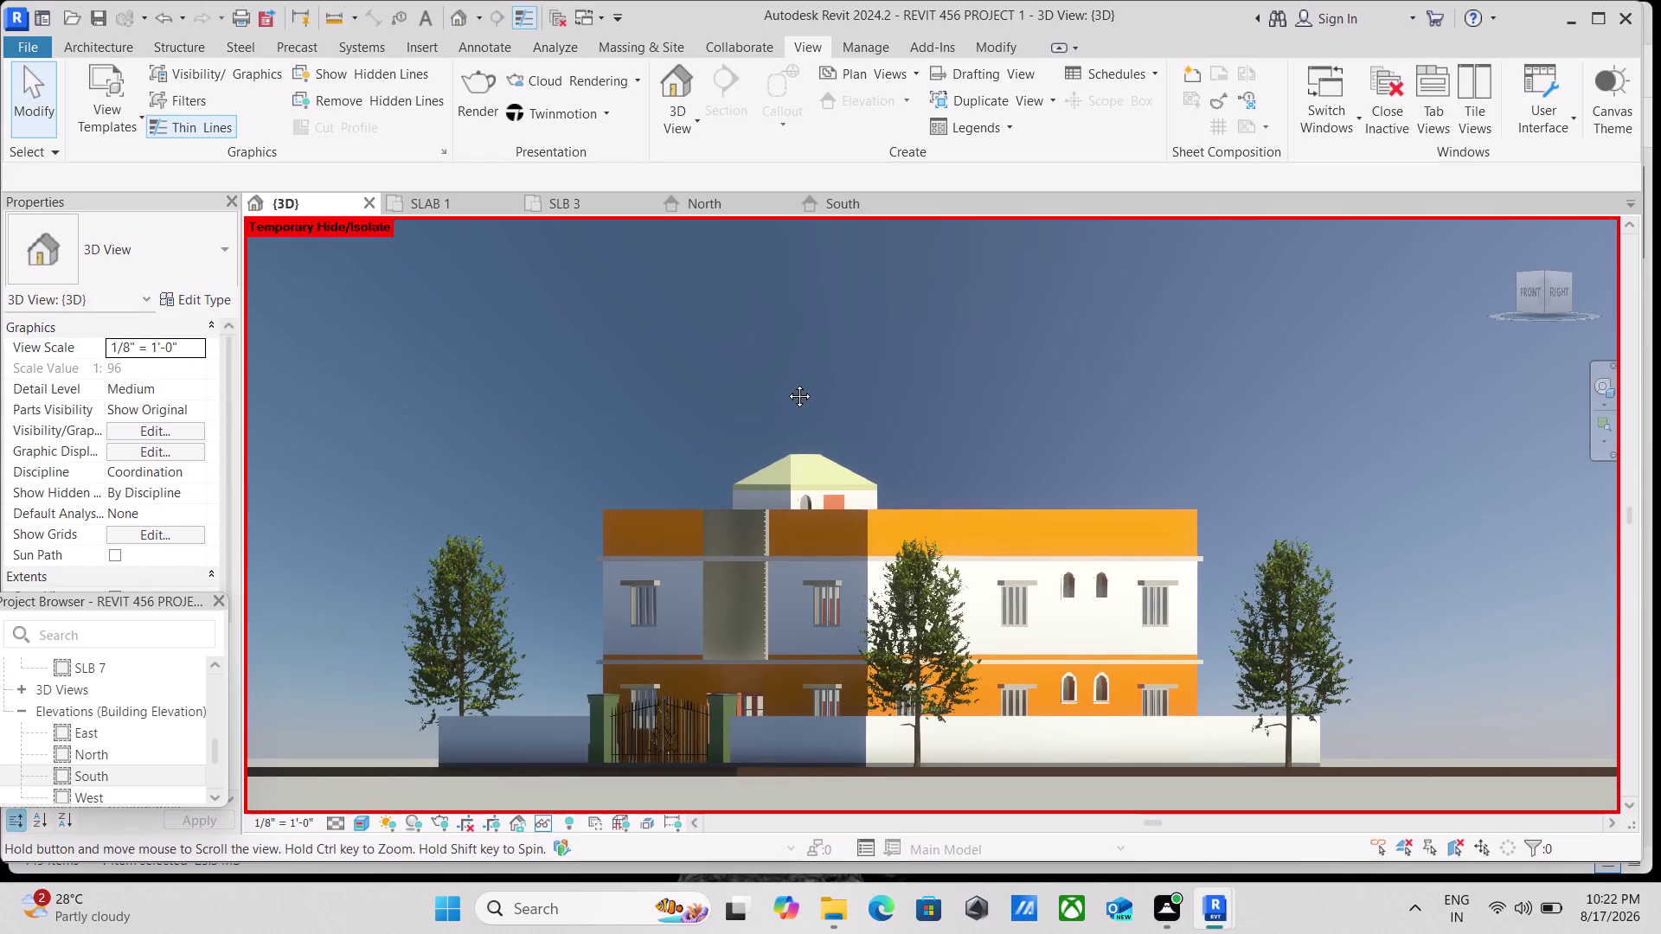
middle_drag(786, 384, 794, 376)
middle_drag(797, 374, 803, 388)
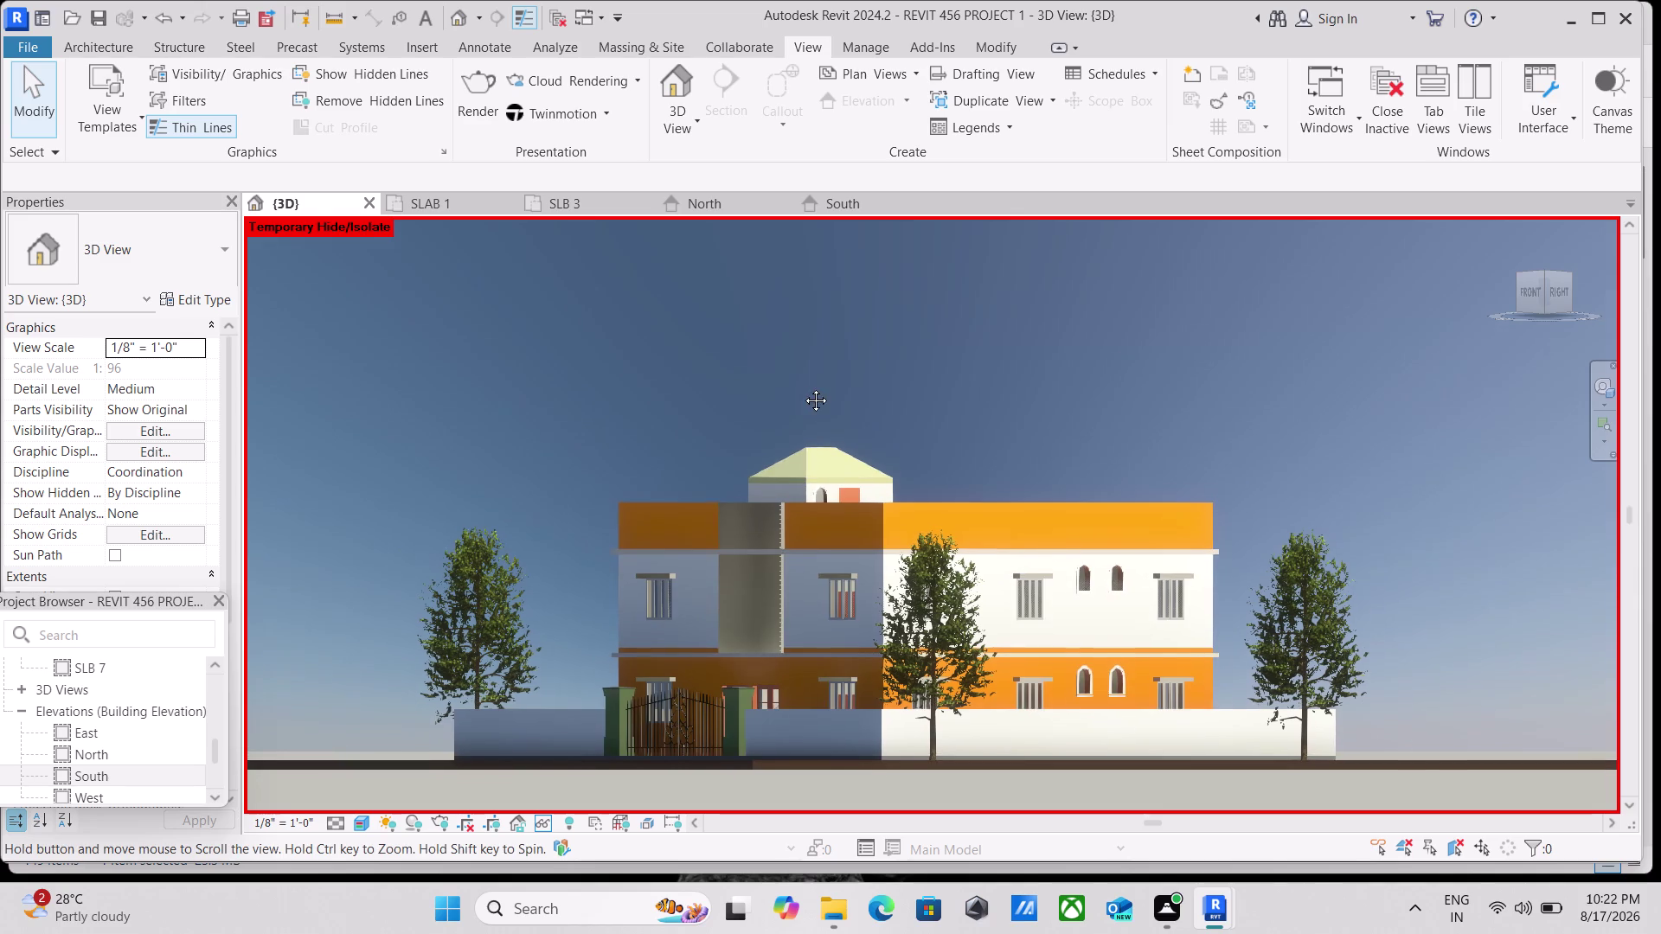
middle_drag(803, 388, 780, 410)
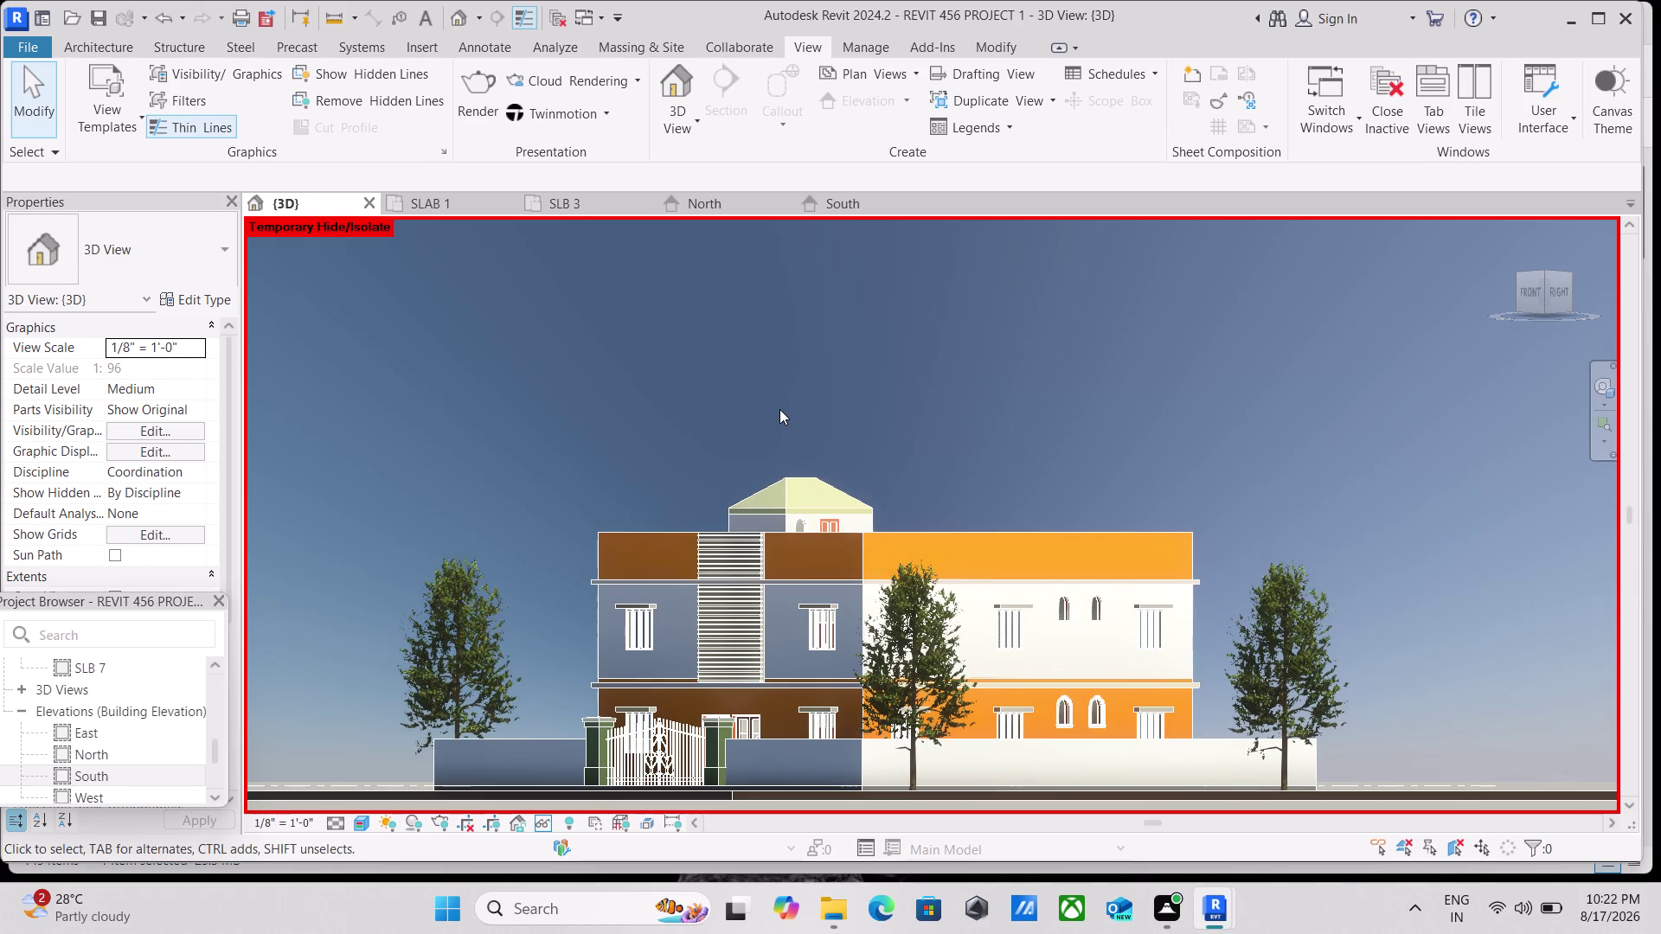
key(ctrl+p)
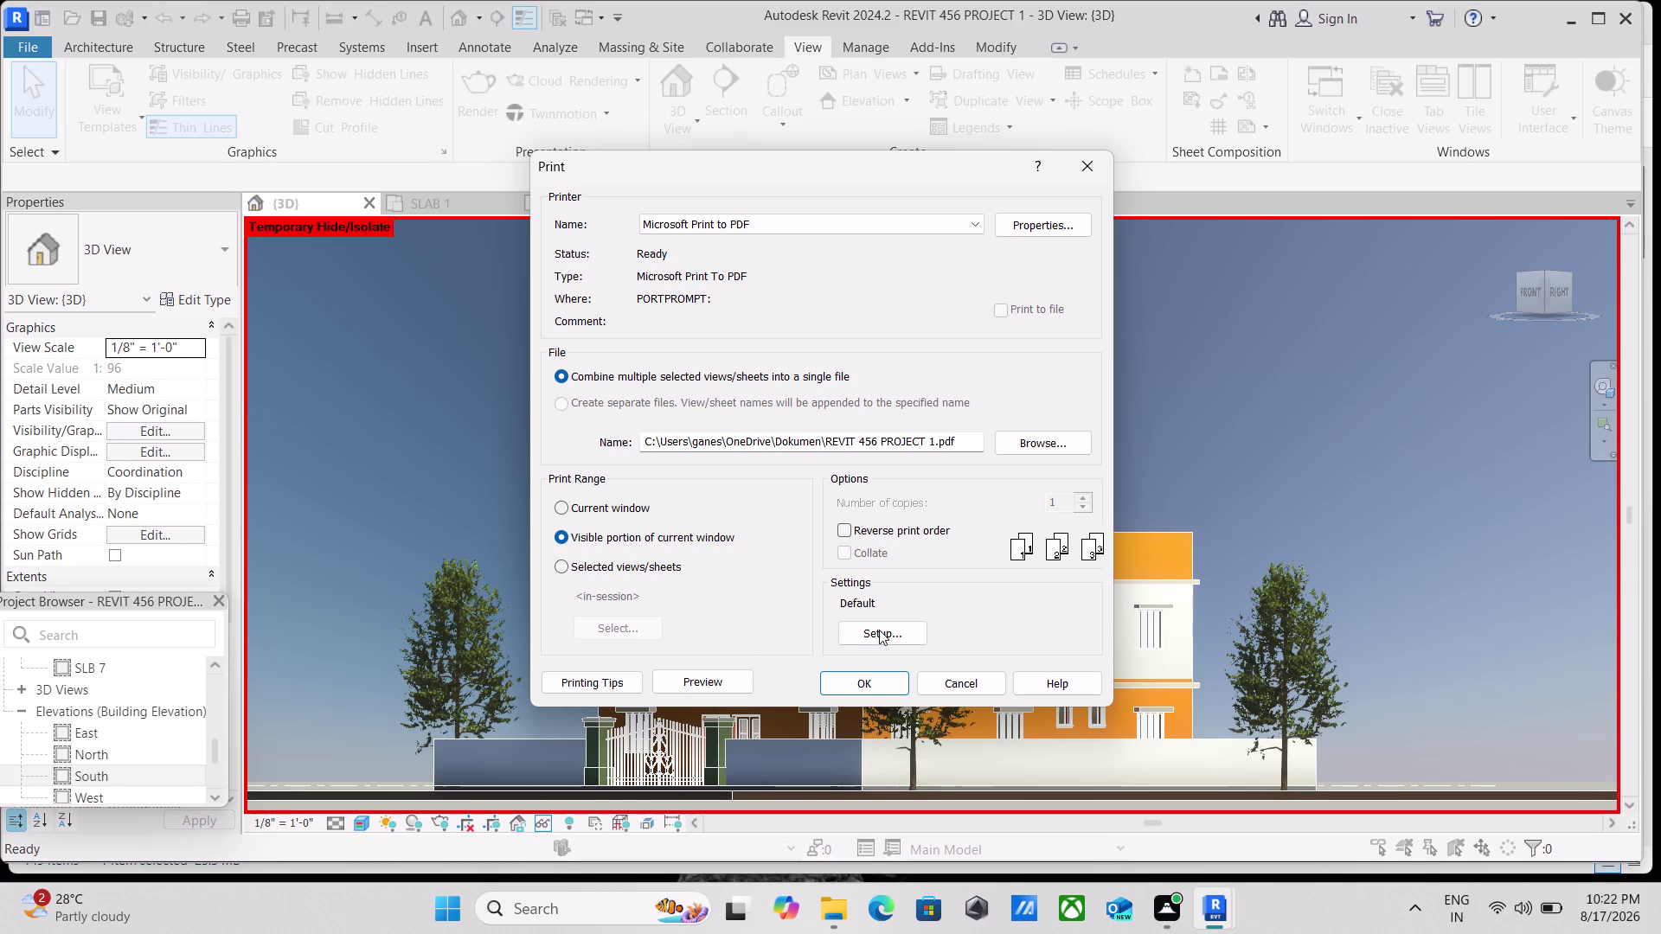
Print the visible view to PDF with Temporary Hide/Isolate left on, dismissing the raster notice.
click(882, 685)
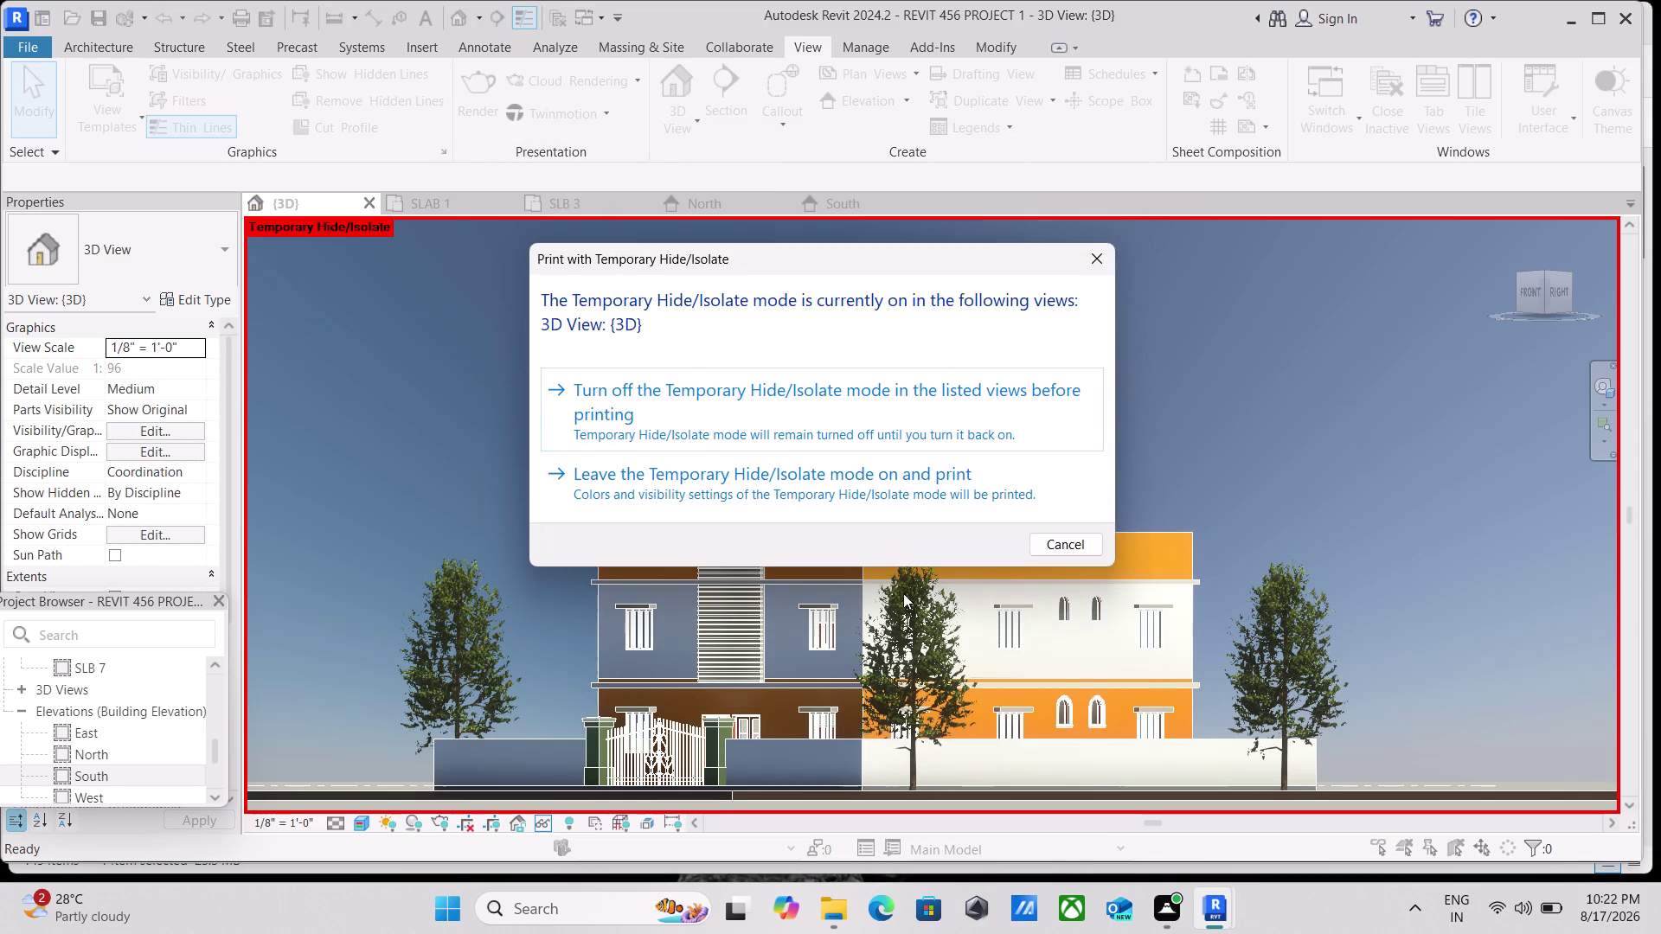
click(802, 487)
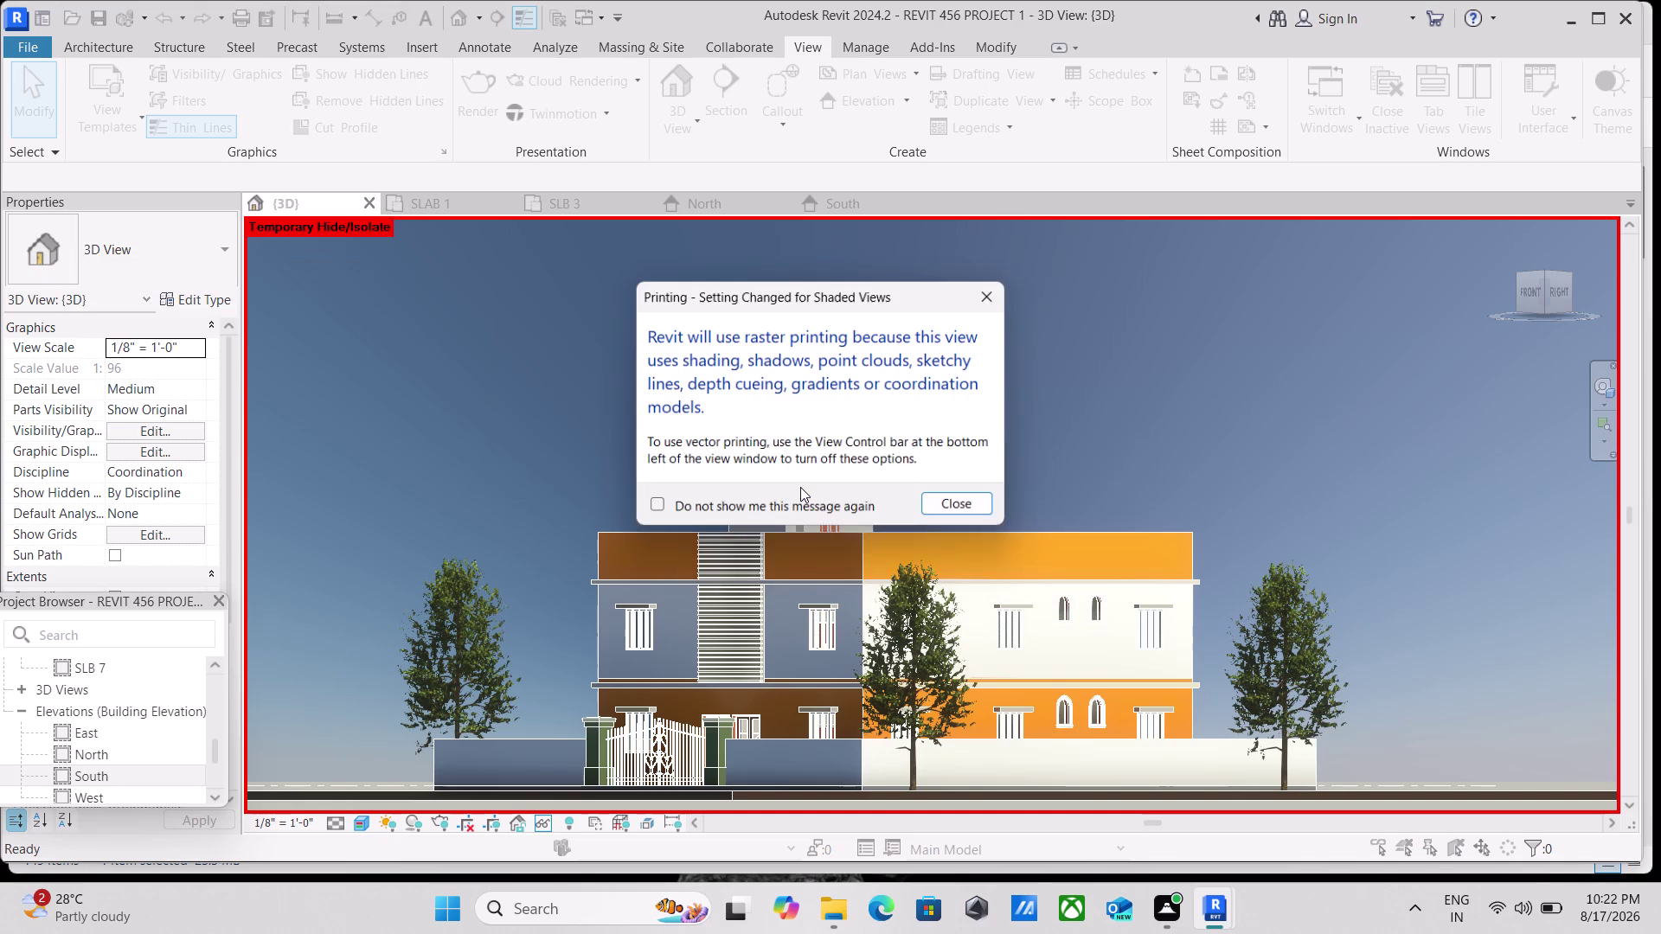
click(931, 514)
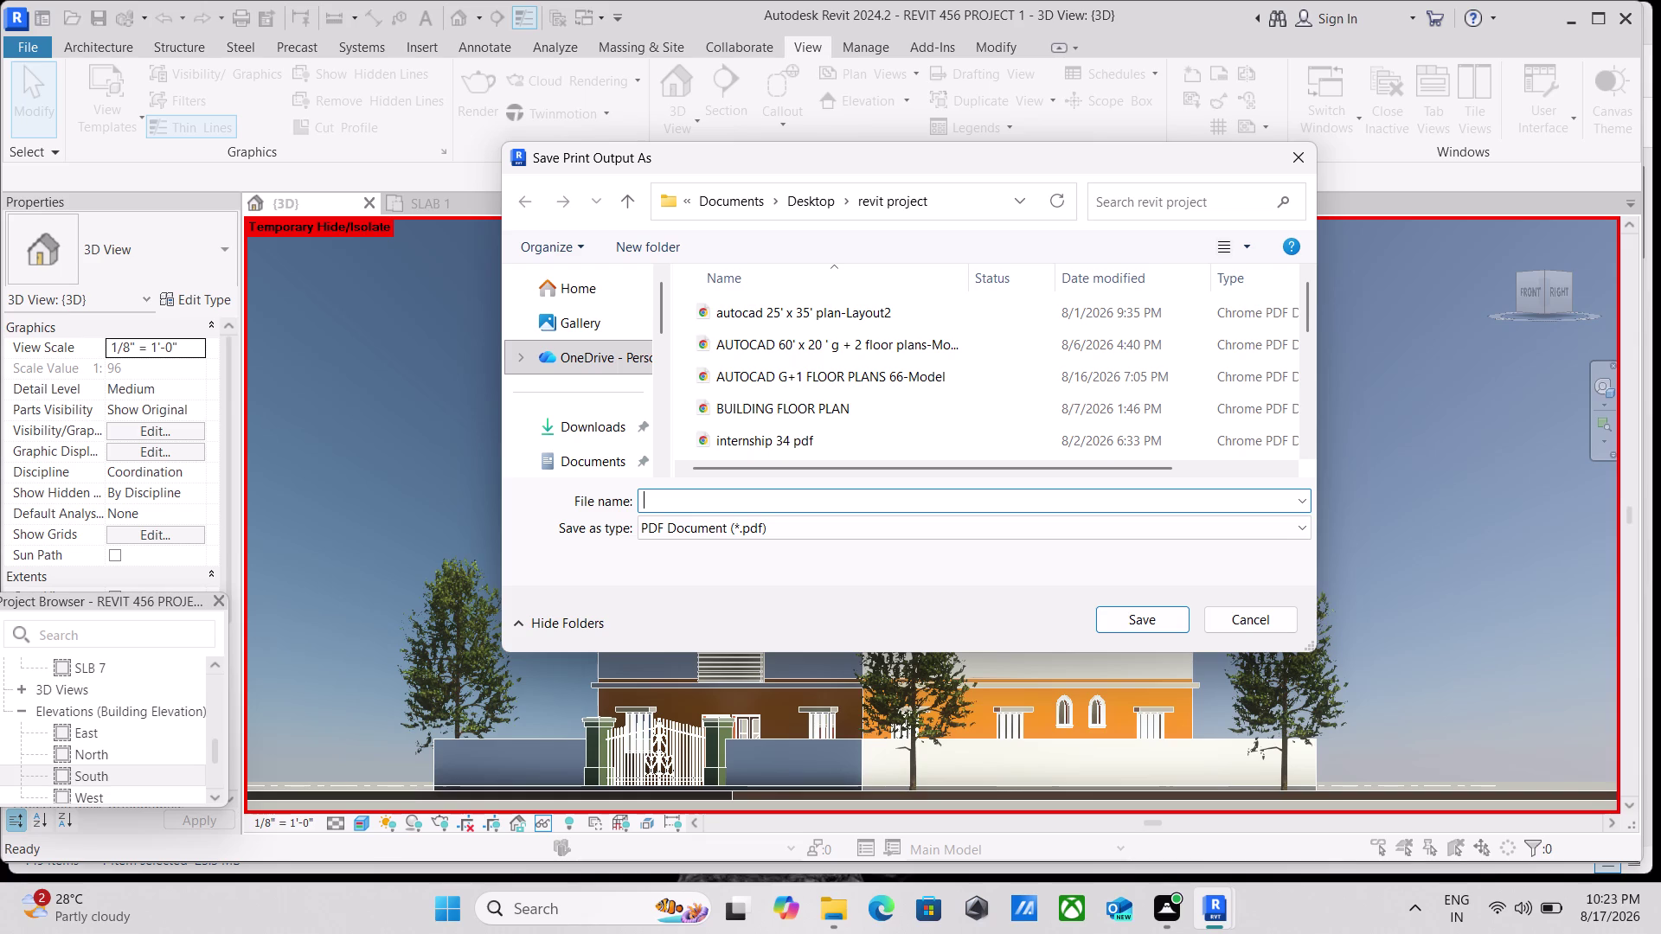
Enter 'G+1 456' as the start of the PDF file name.
key(s)
key(BackSpace)
key(shift+g)
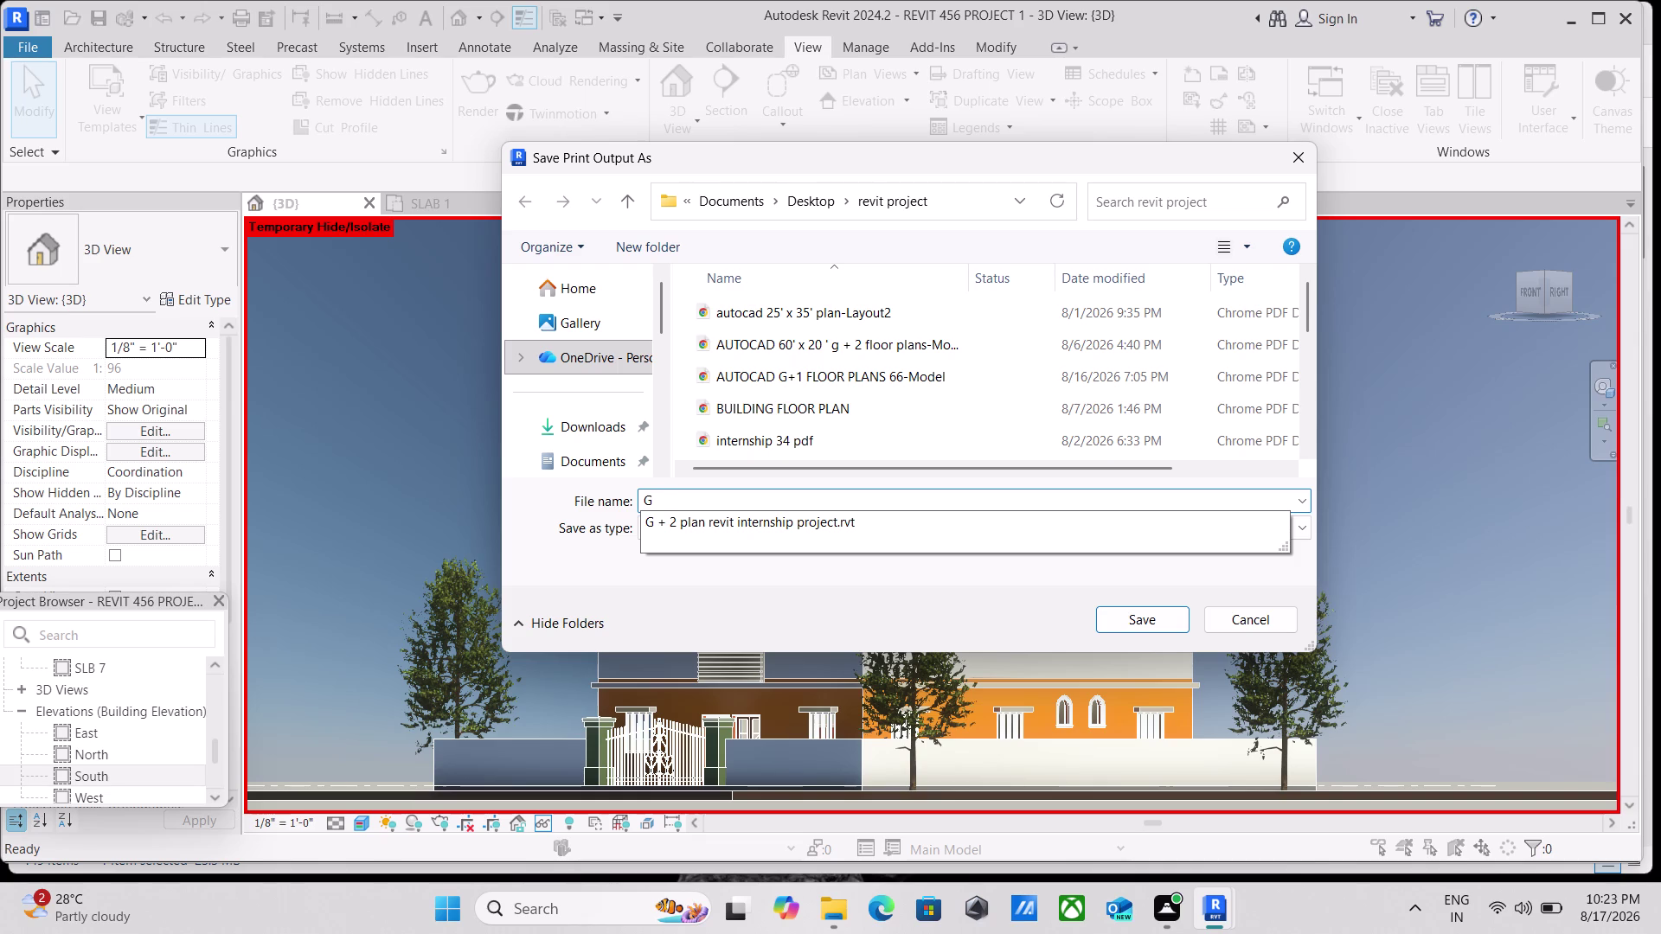
key(shift+plus)
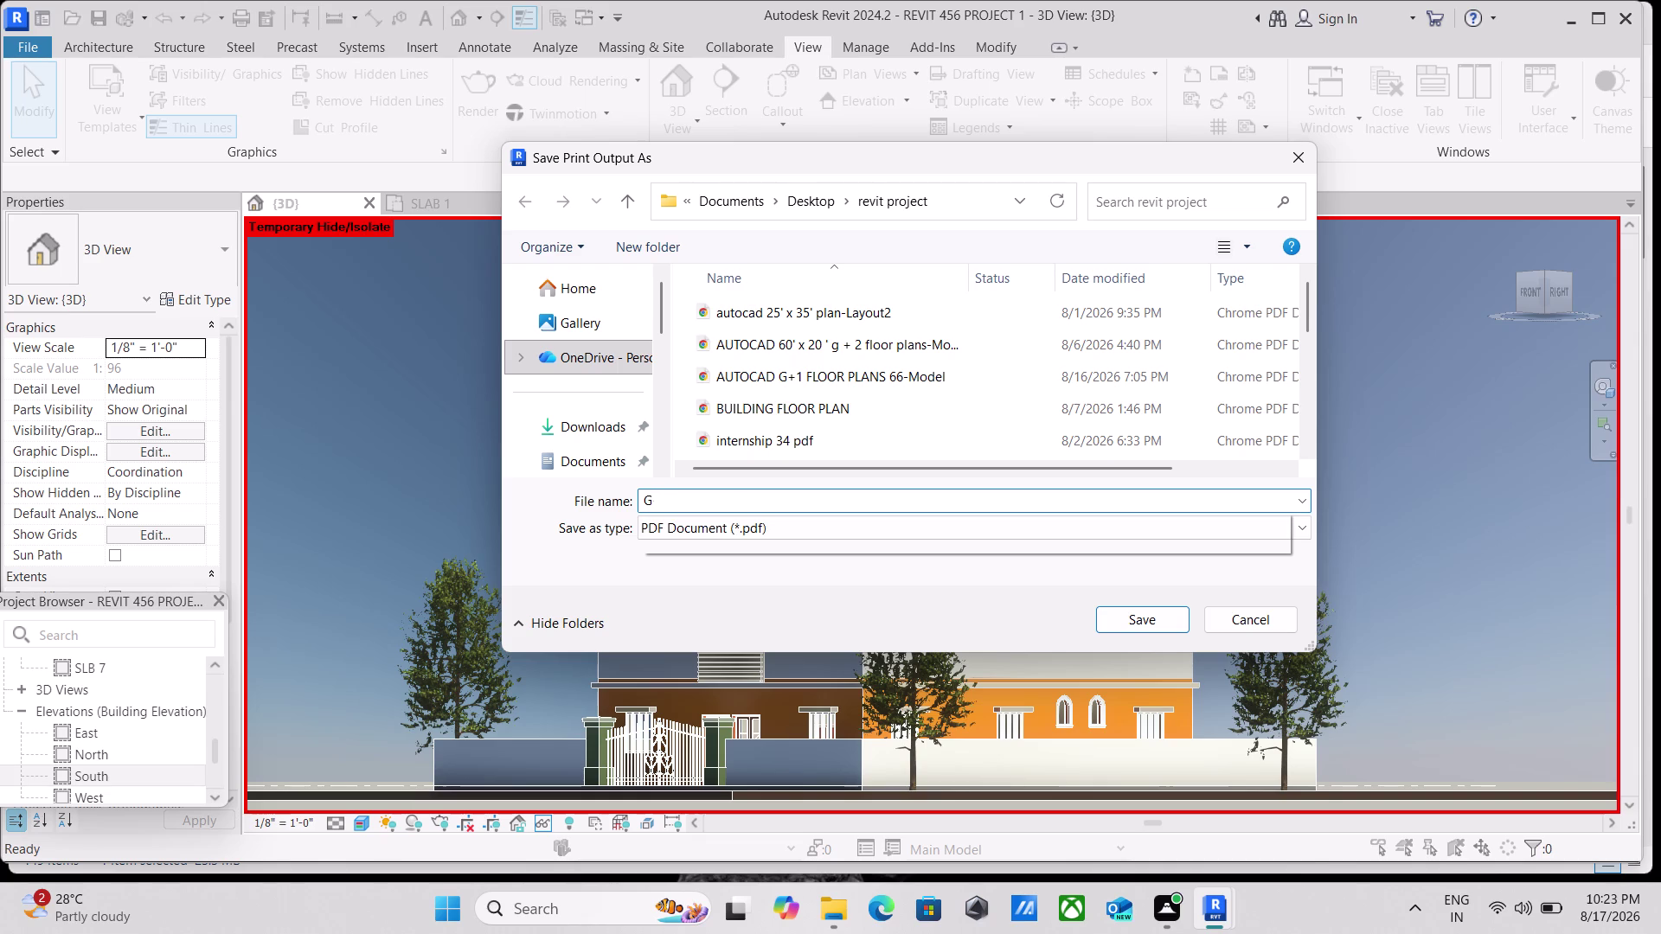
text(1)
key(space)
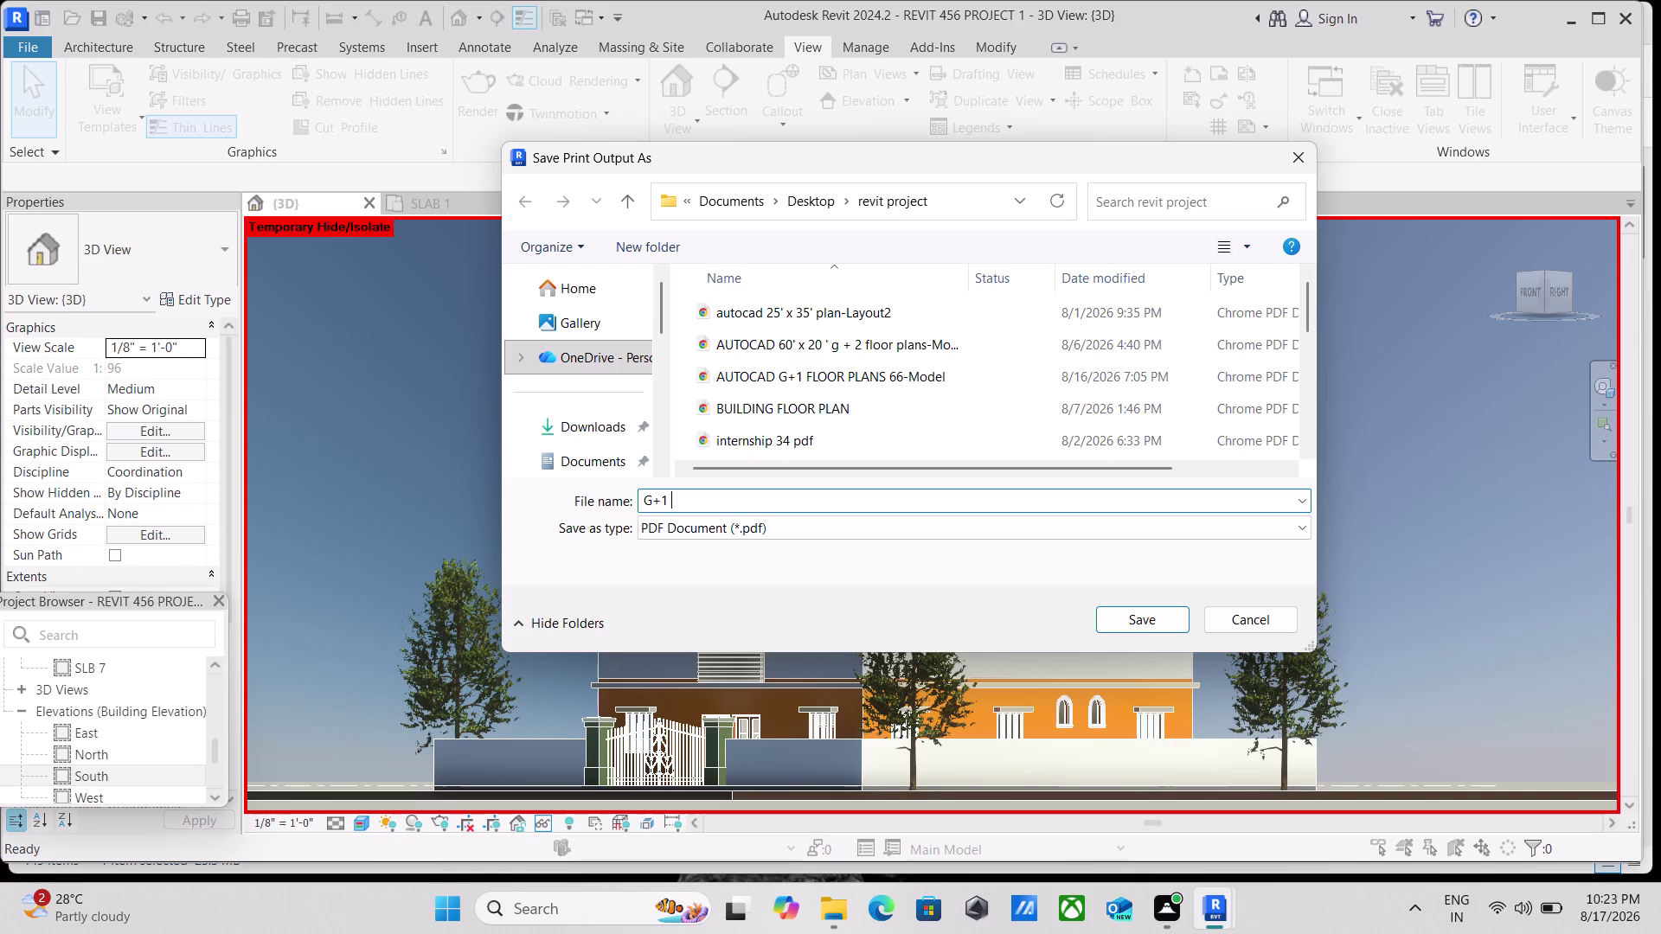
key(p)
text(D)
text(F)
key(space)
key(4)
text(56)
click(736, 506)
click(697, 494)
key(BackSpace)
key(BackSpace)
key(BackSpace)
key(BackSpace)
click(718, 506)
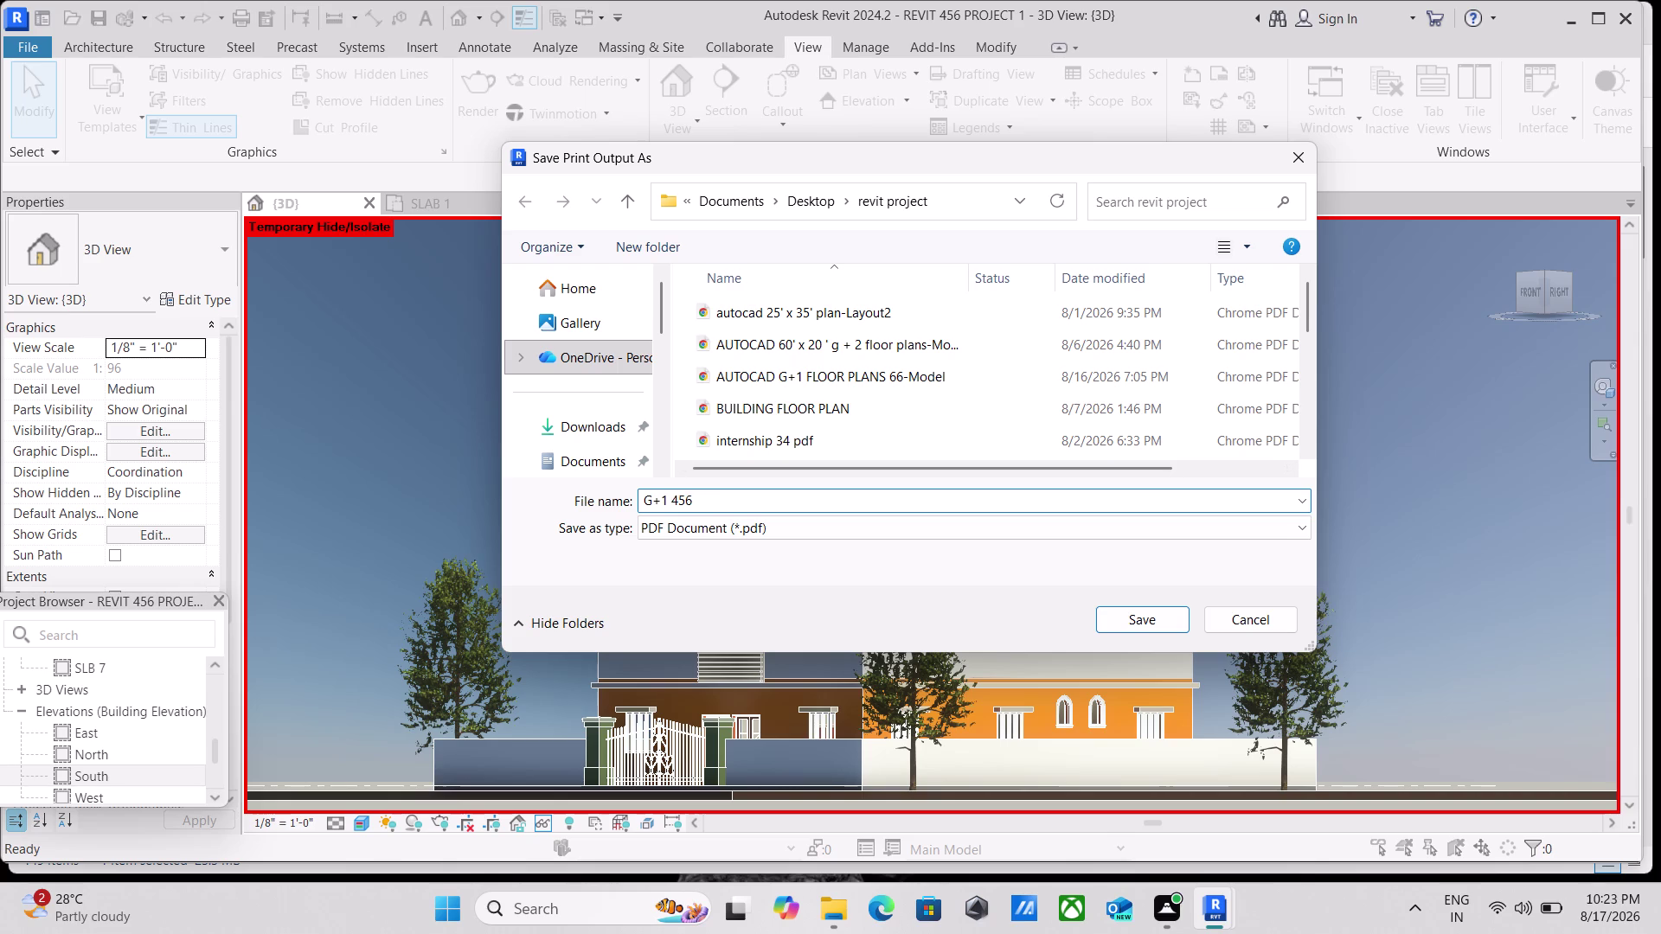
Complete the name as 'G+1 456 REVIT PROJECT' and save the PDF.
key(space)
text(RE)
text(VIT)
key(space)
text(PRO)
key(j)
text(E)
text(CT)
click(1153, 622)
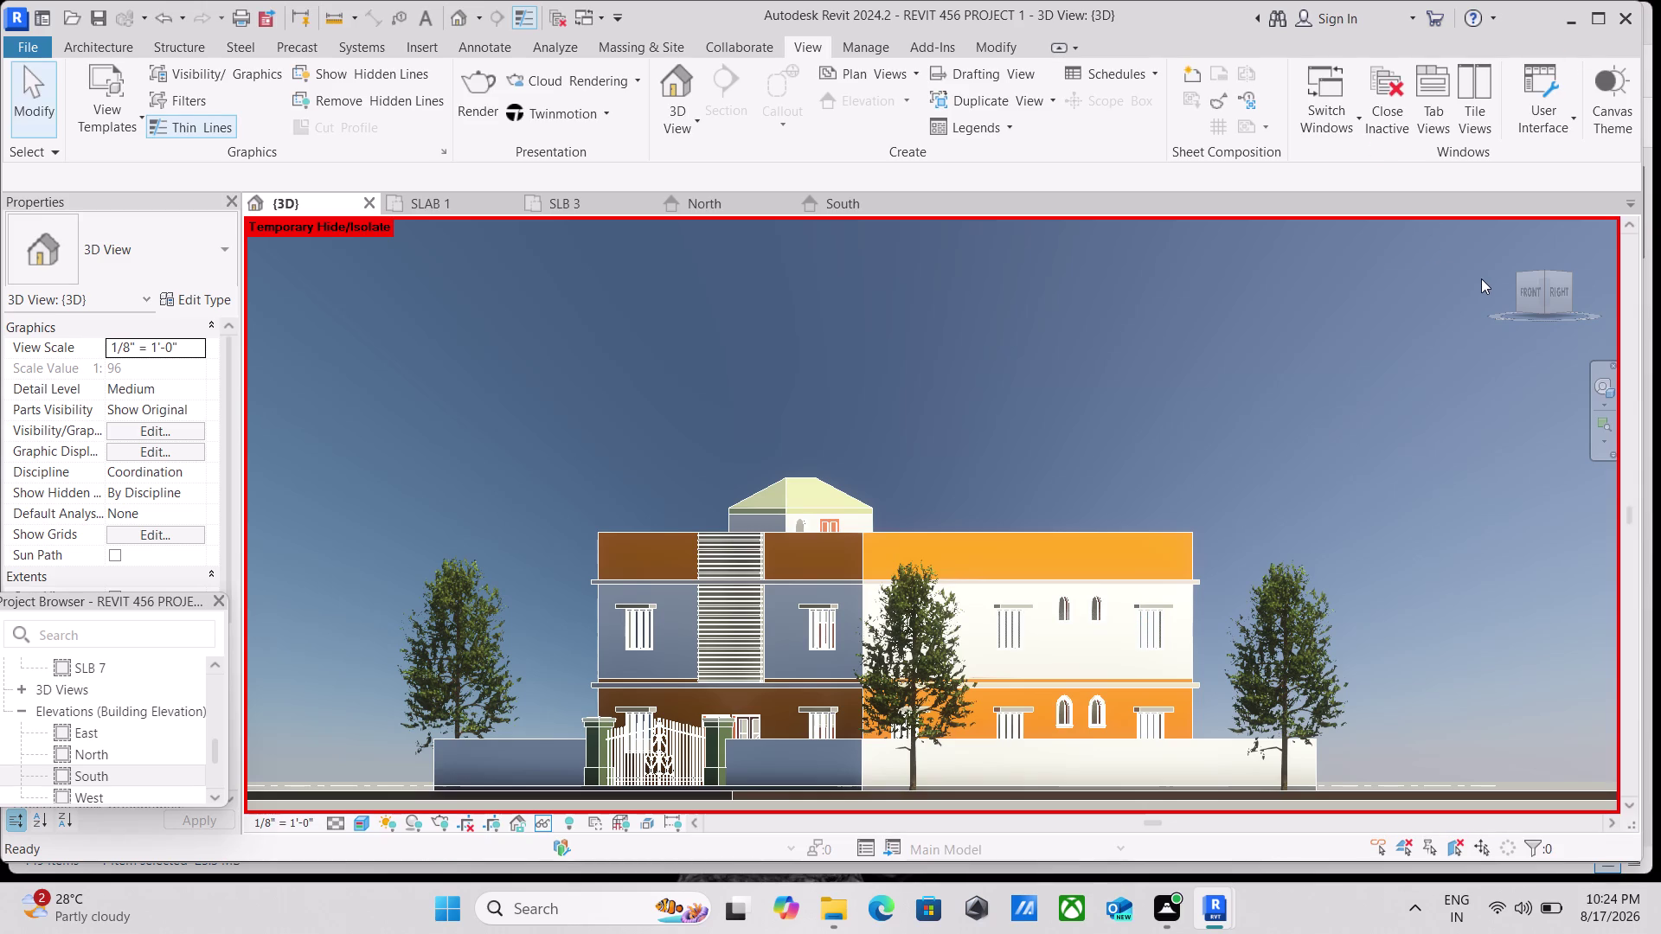
click(1532, 286)
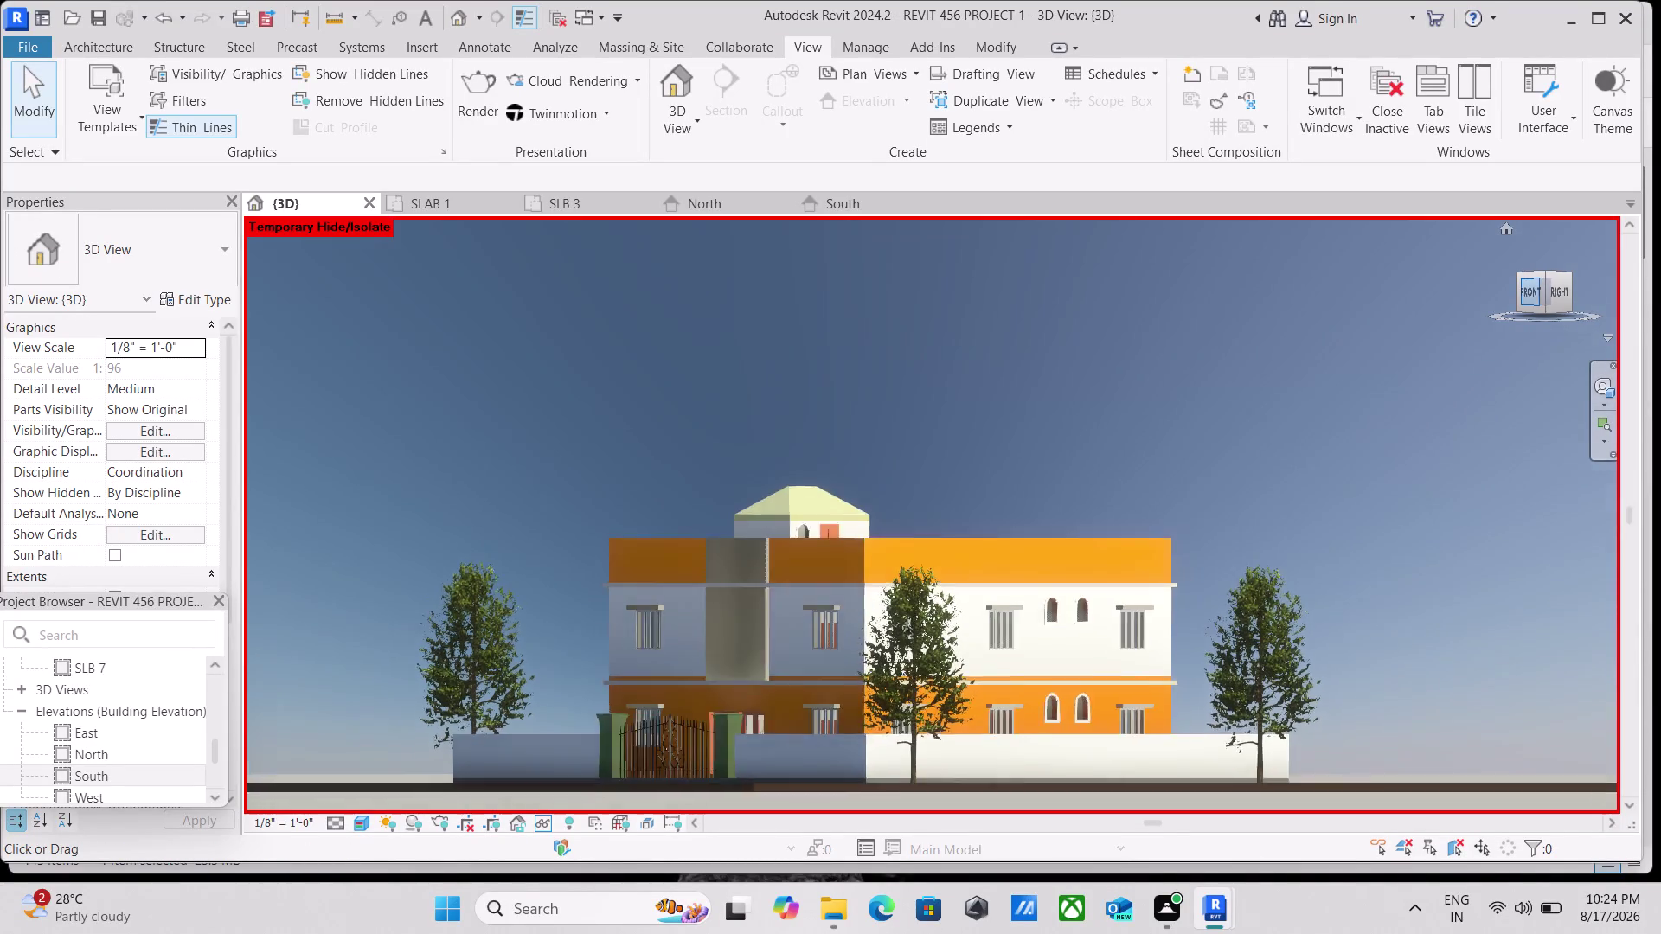
Zoom and pan to frame the whole straight-on front of the house.
scroll(up, 3)
scroll(up, 3)
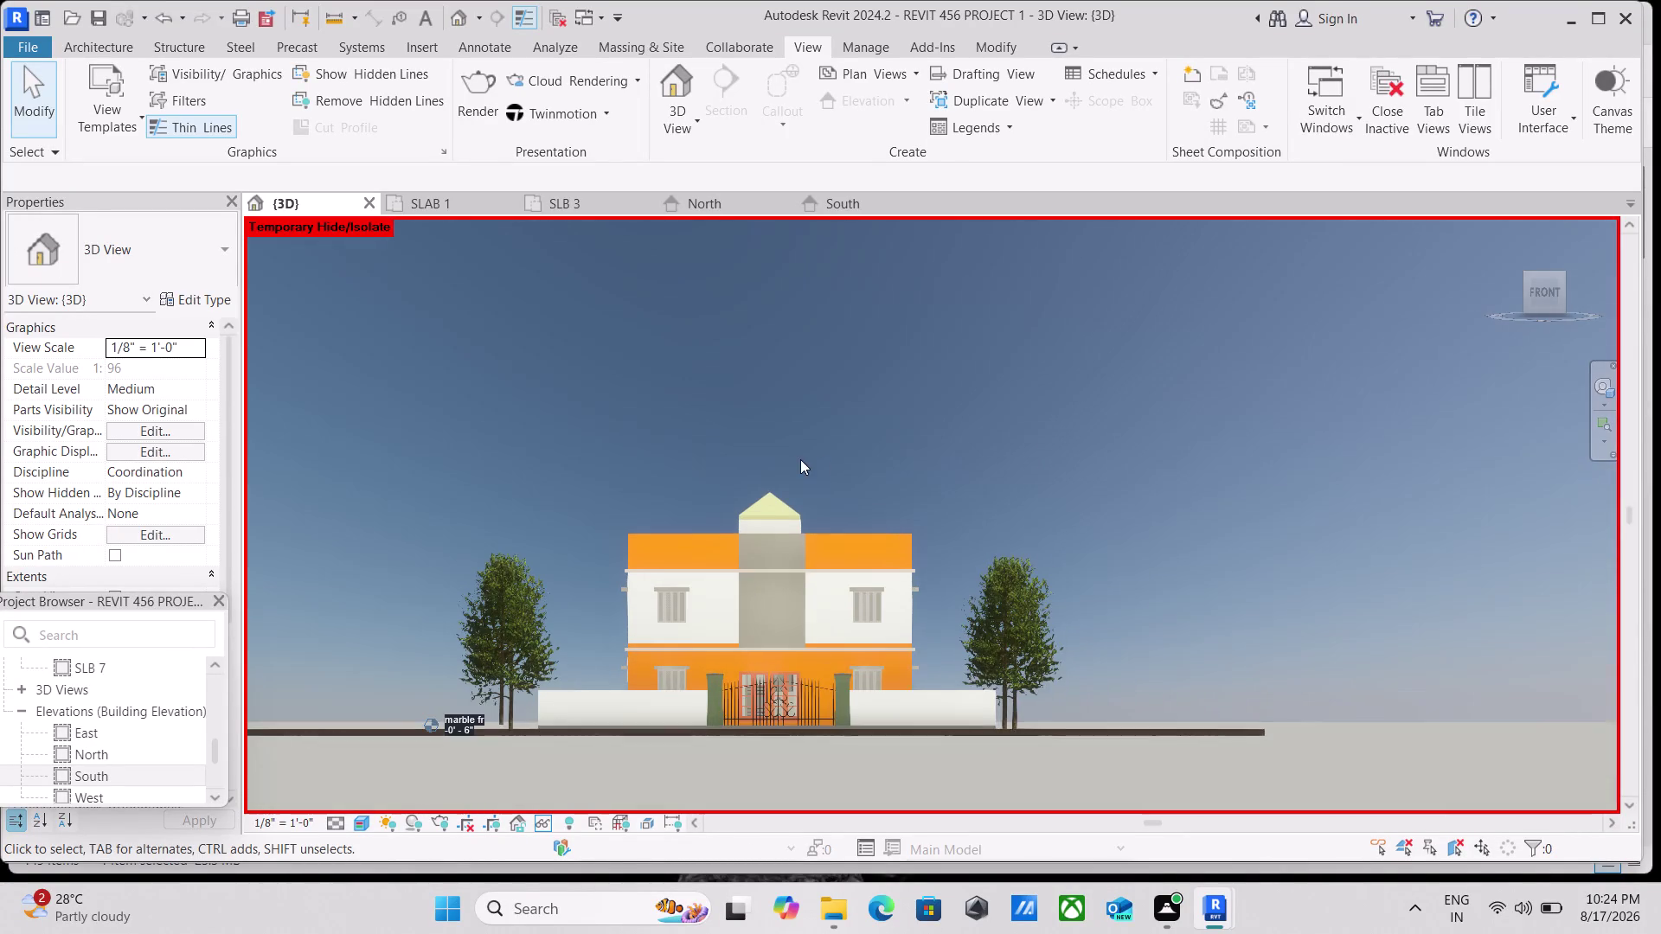
scroll(up, 3)
scroll(up, 3)
scroll(up, 3)
middle_drag(619, 478, 619, 478)
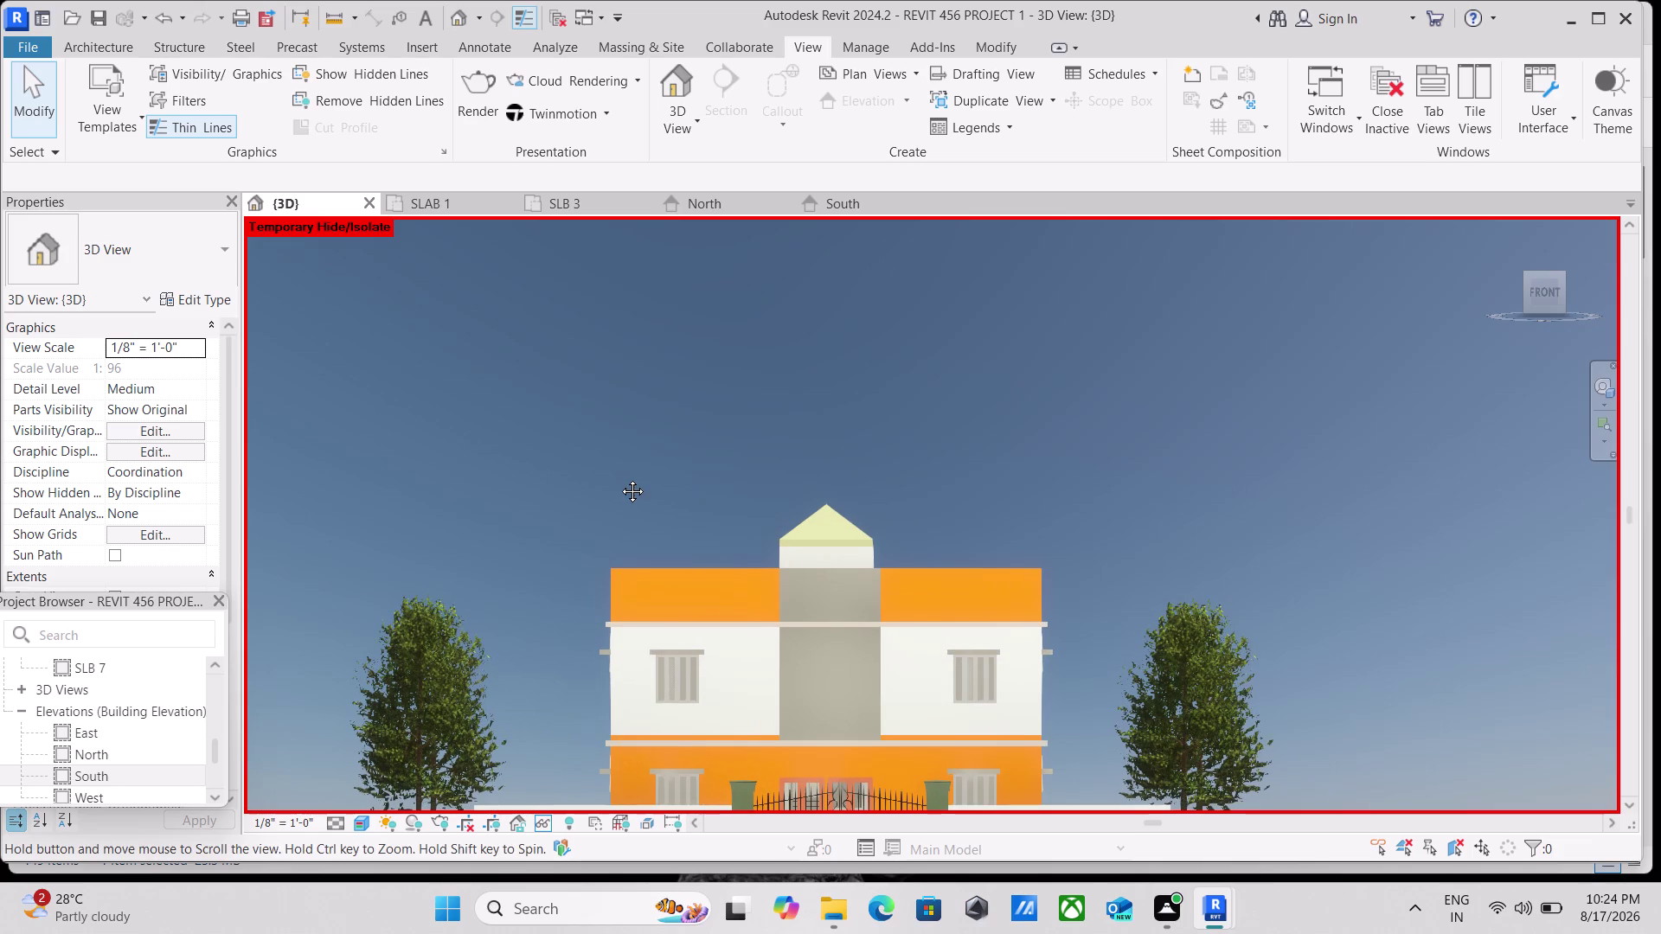
middle_drag(620, 479, 621, 425)
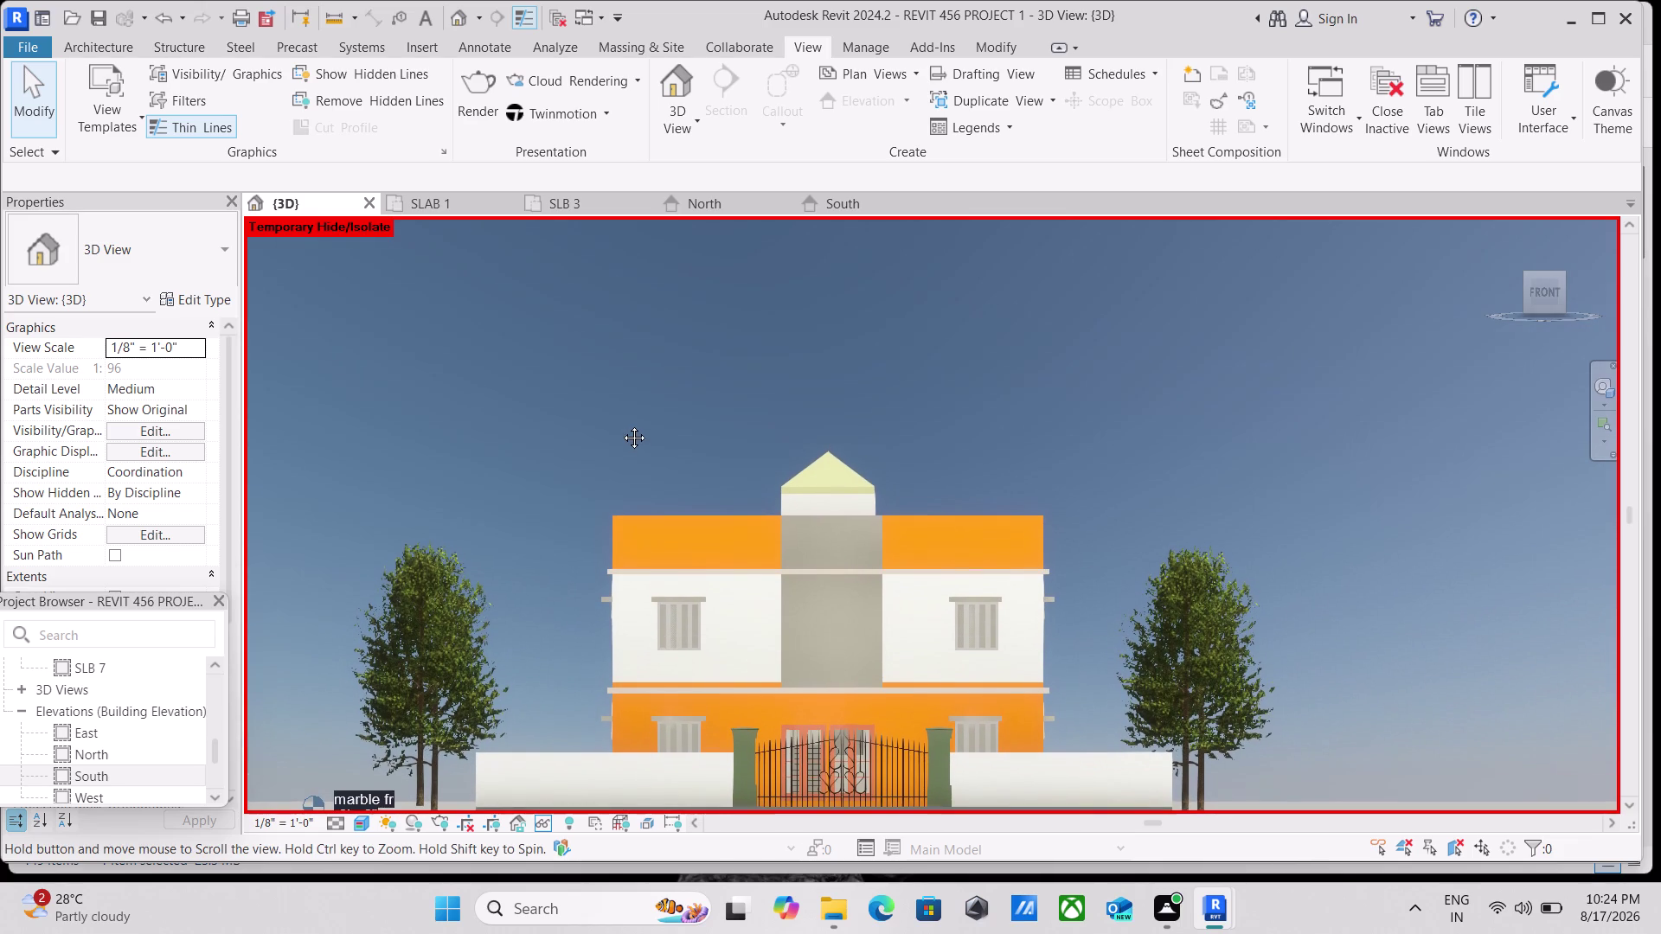
middle_drag(621, 425, 622, 423)
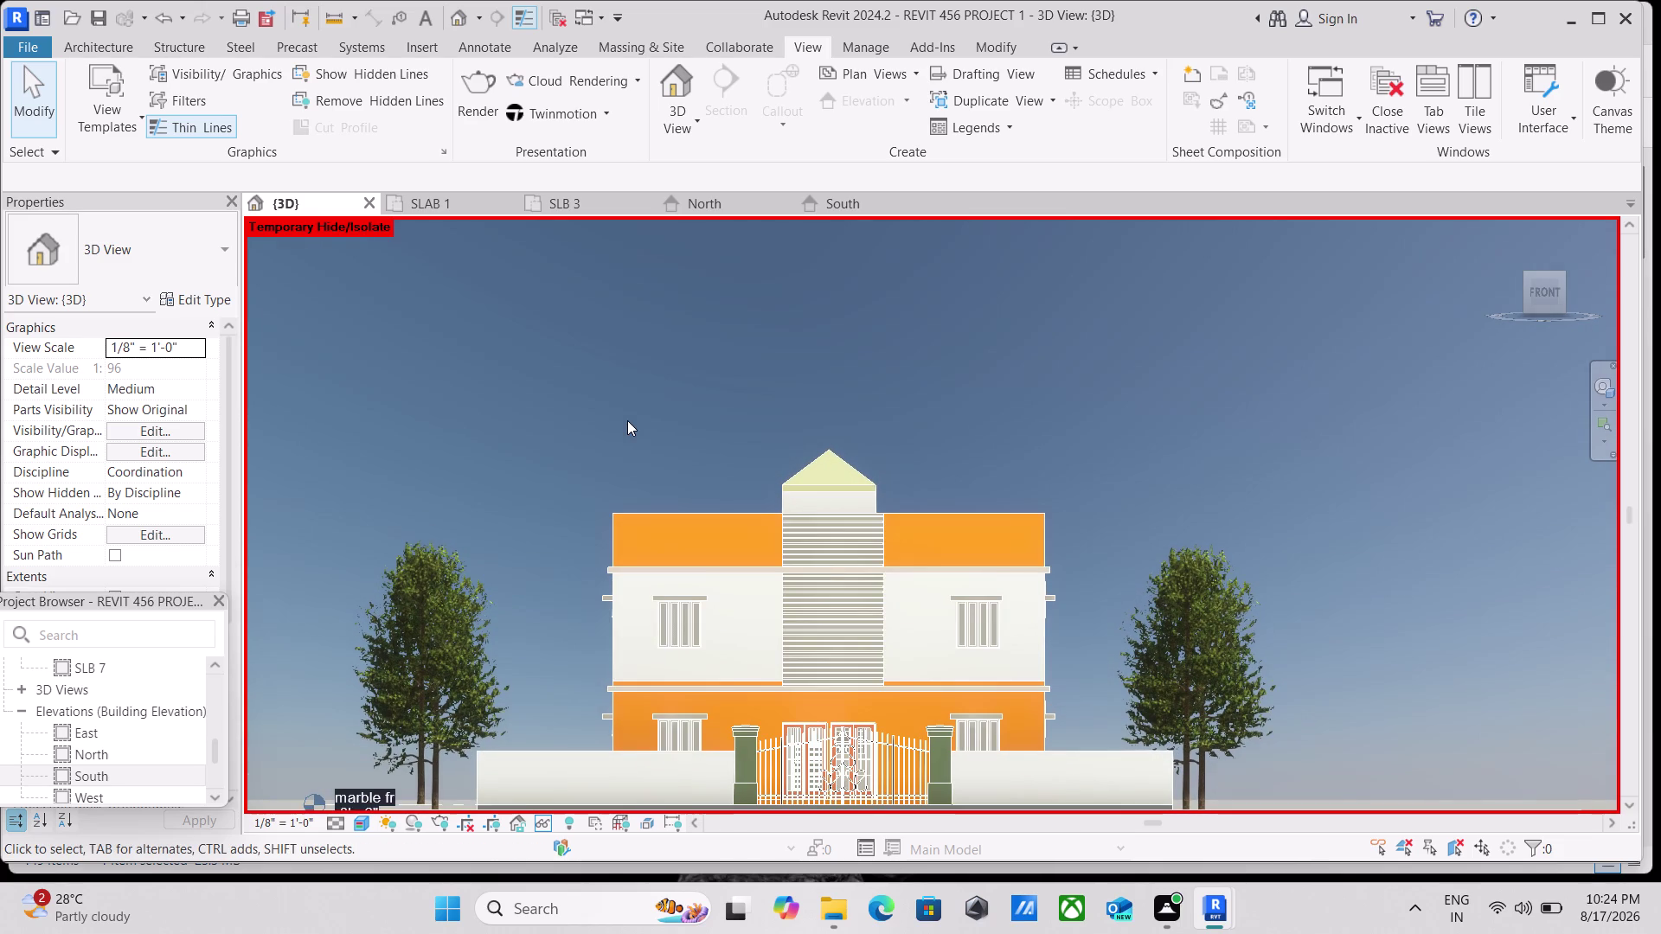
key(ctrl+p)
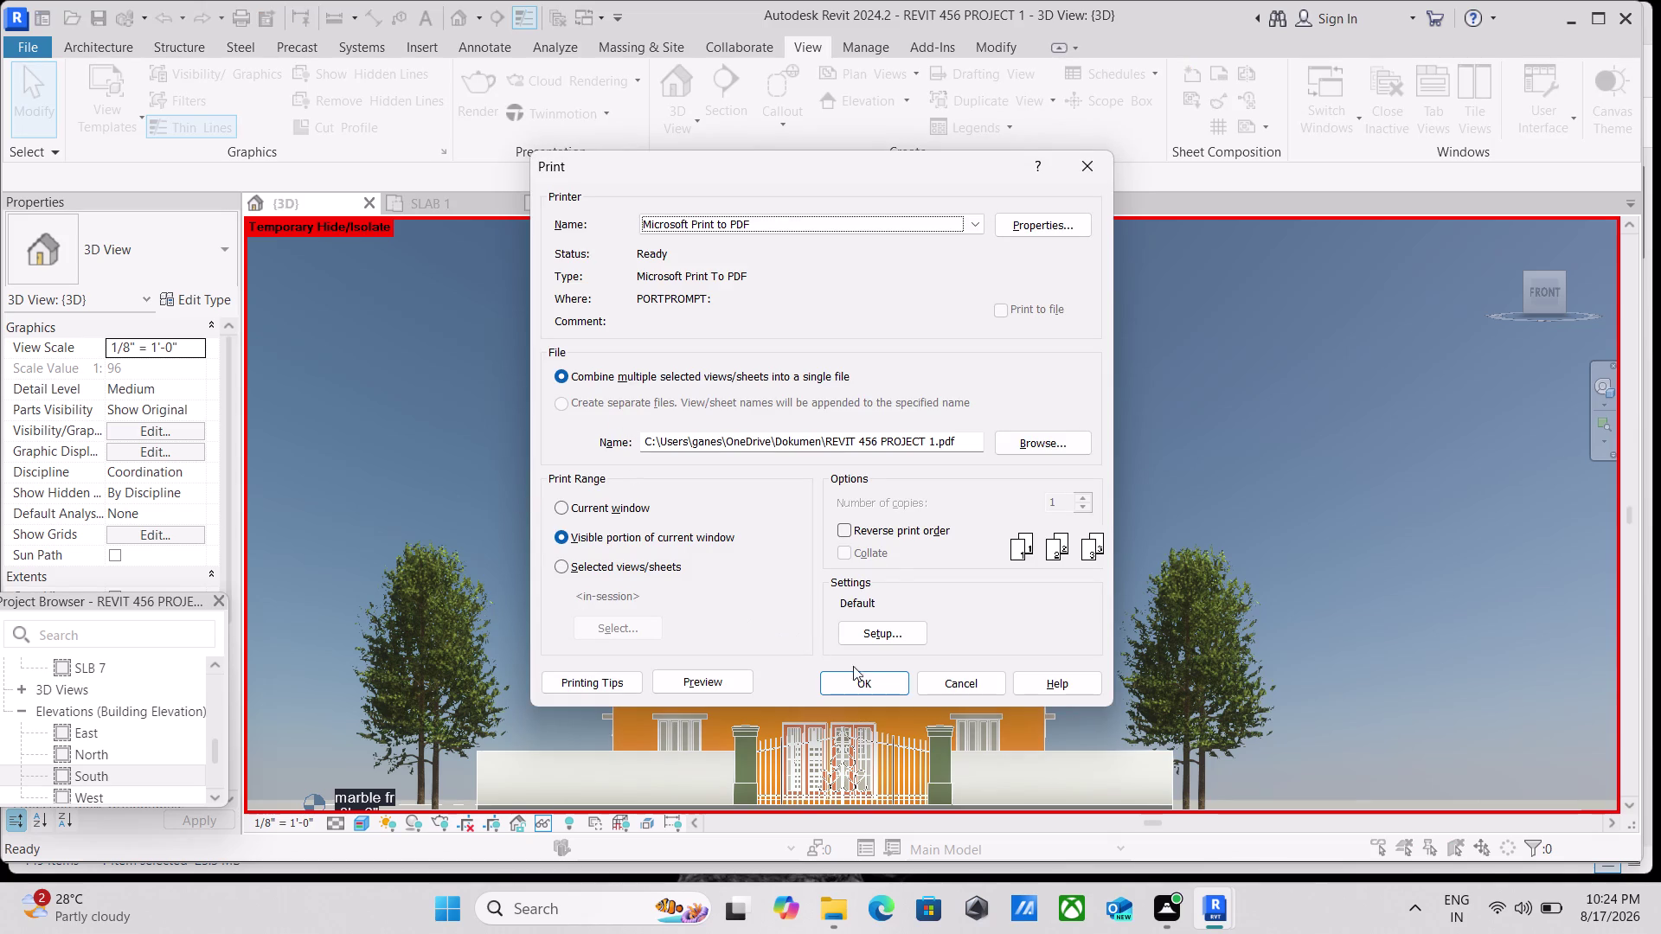
Print the front view to PDF with Temporary Hide/Isolate left on, closing the raster notice.
click(841, 690)
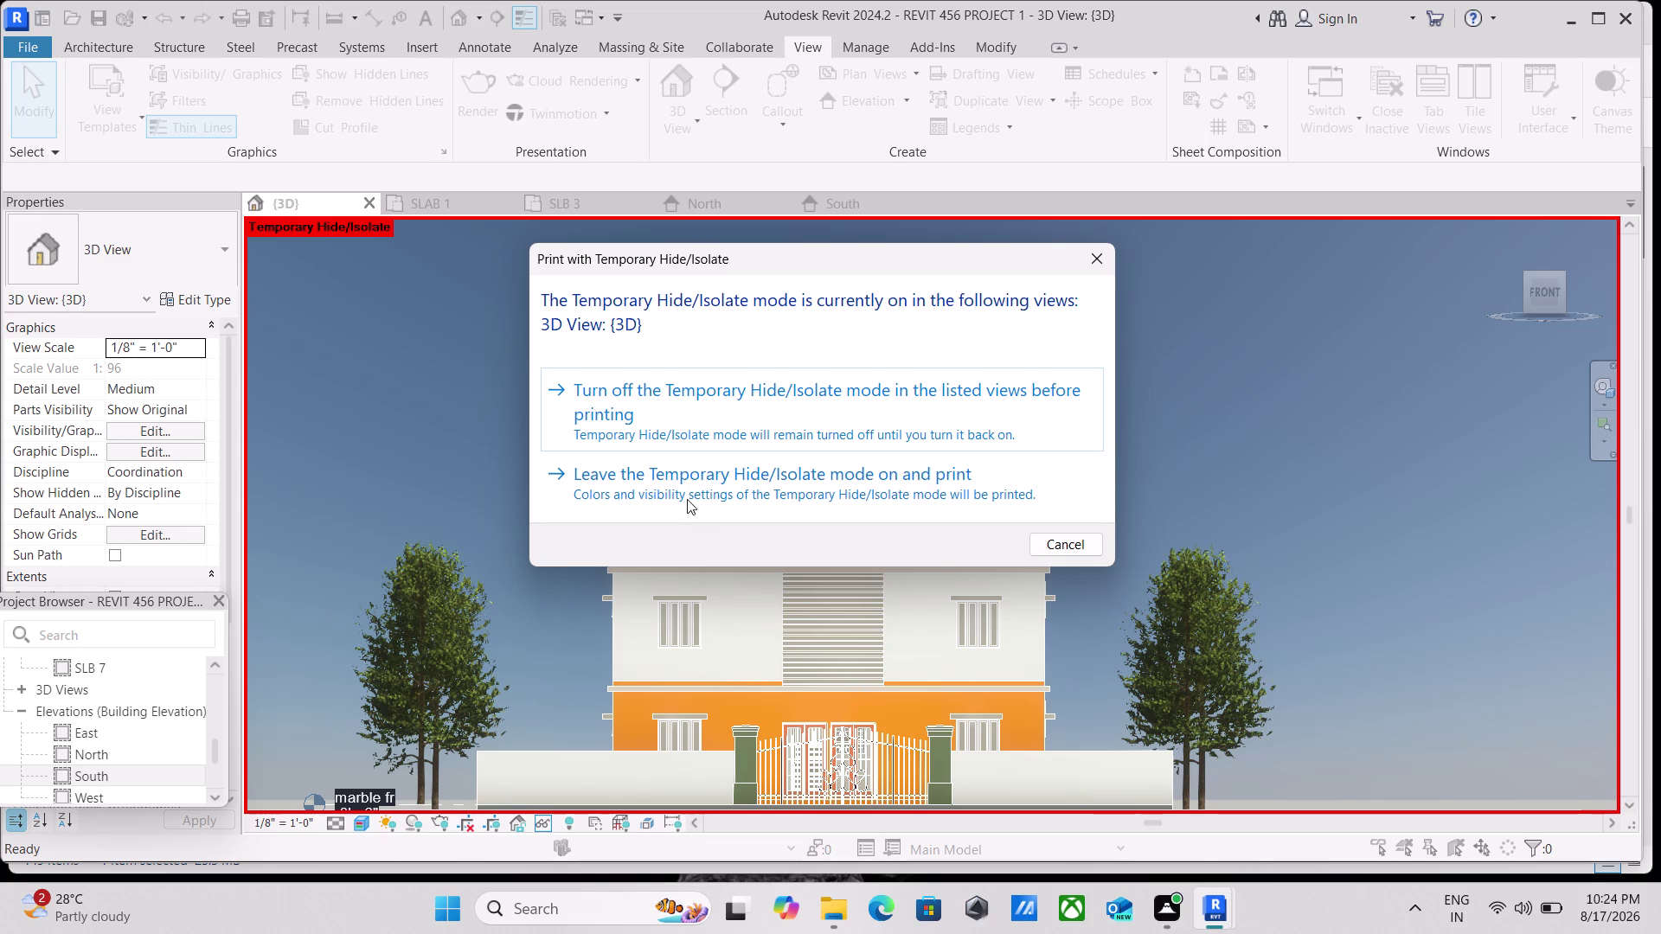
click(706, 495)
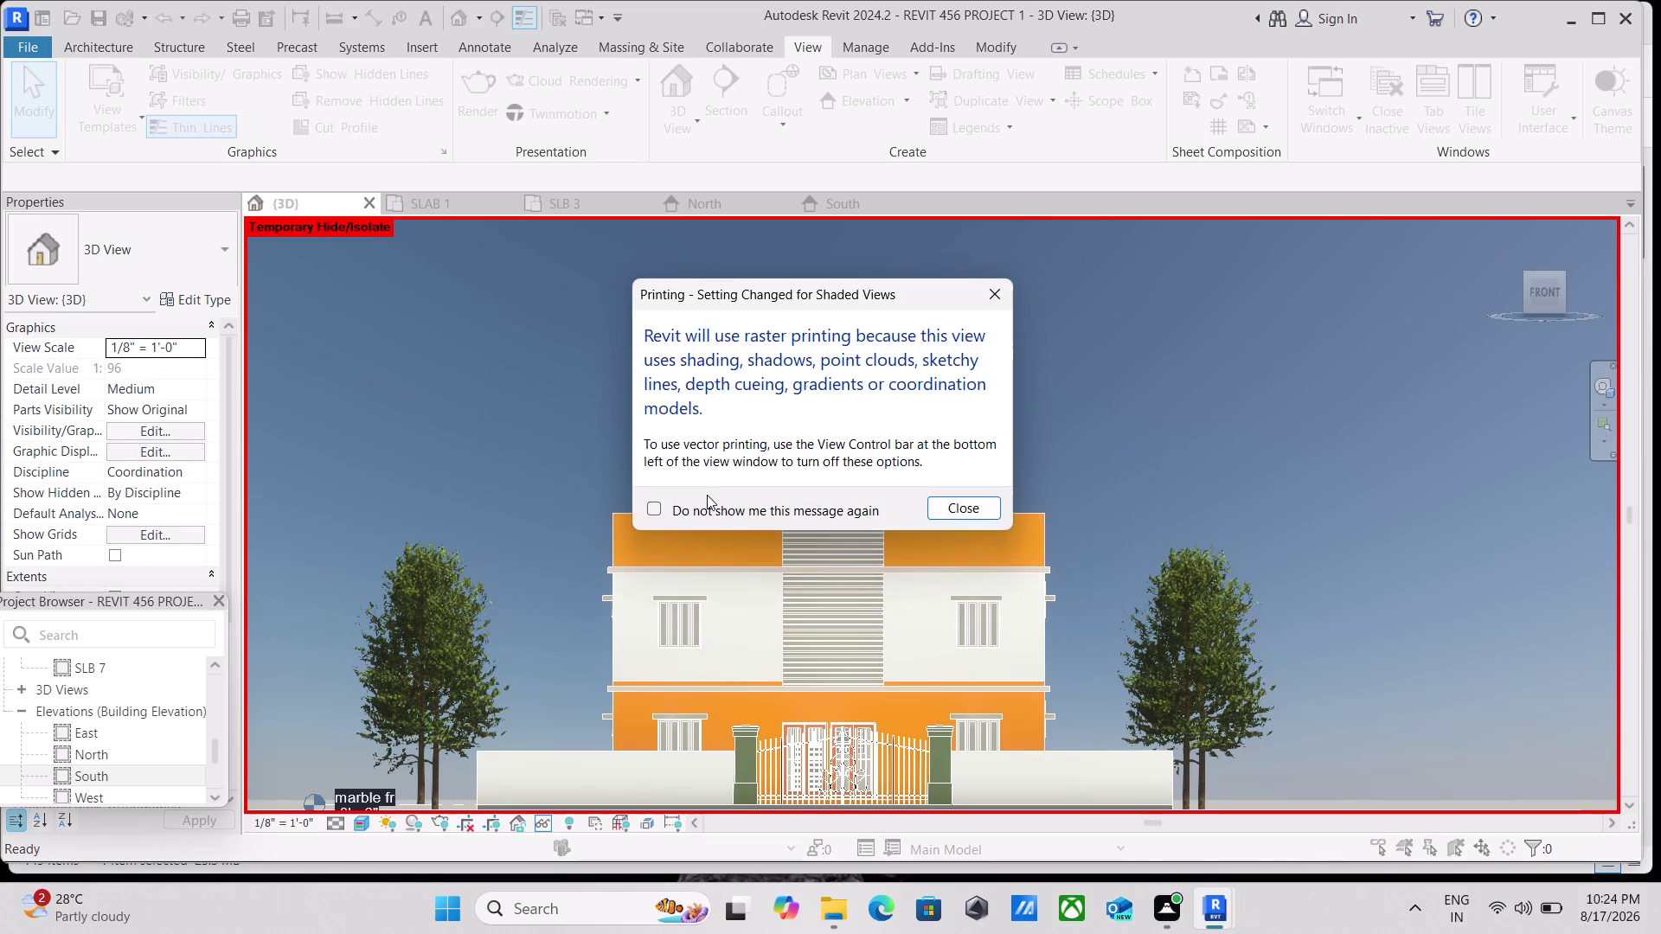
click(986, 506)
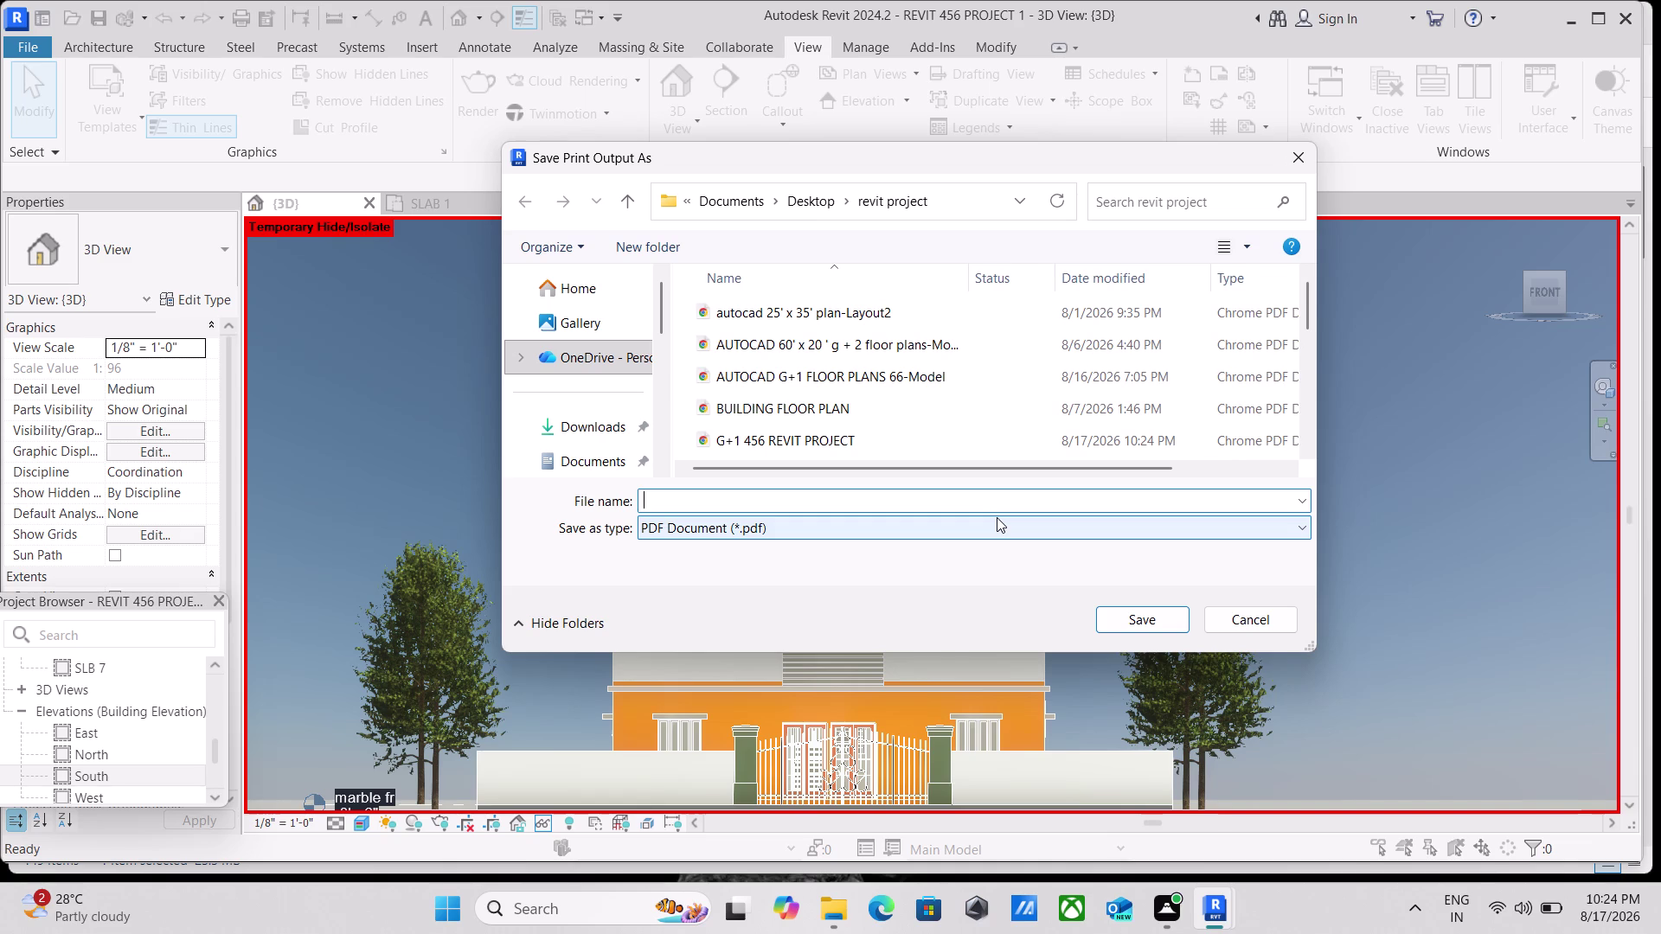
Fill the file name with the earlier 'G+1 456 REVIT PROJECT' PDF name.
key(shift+g)
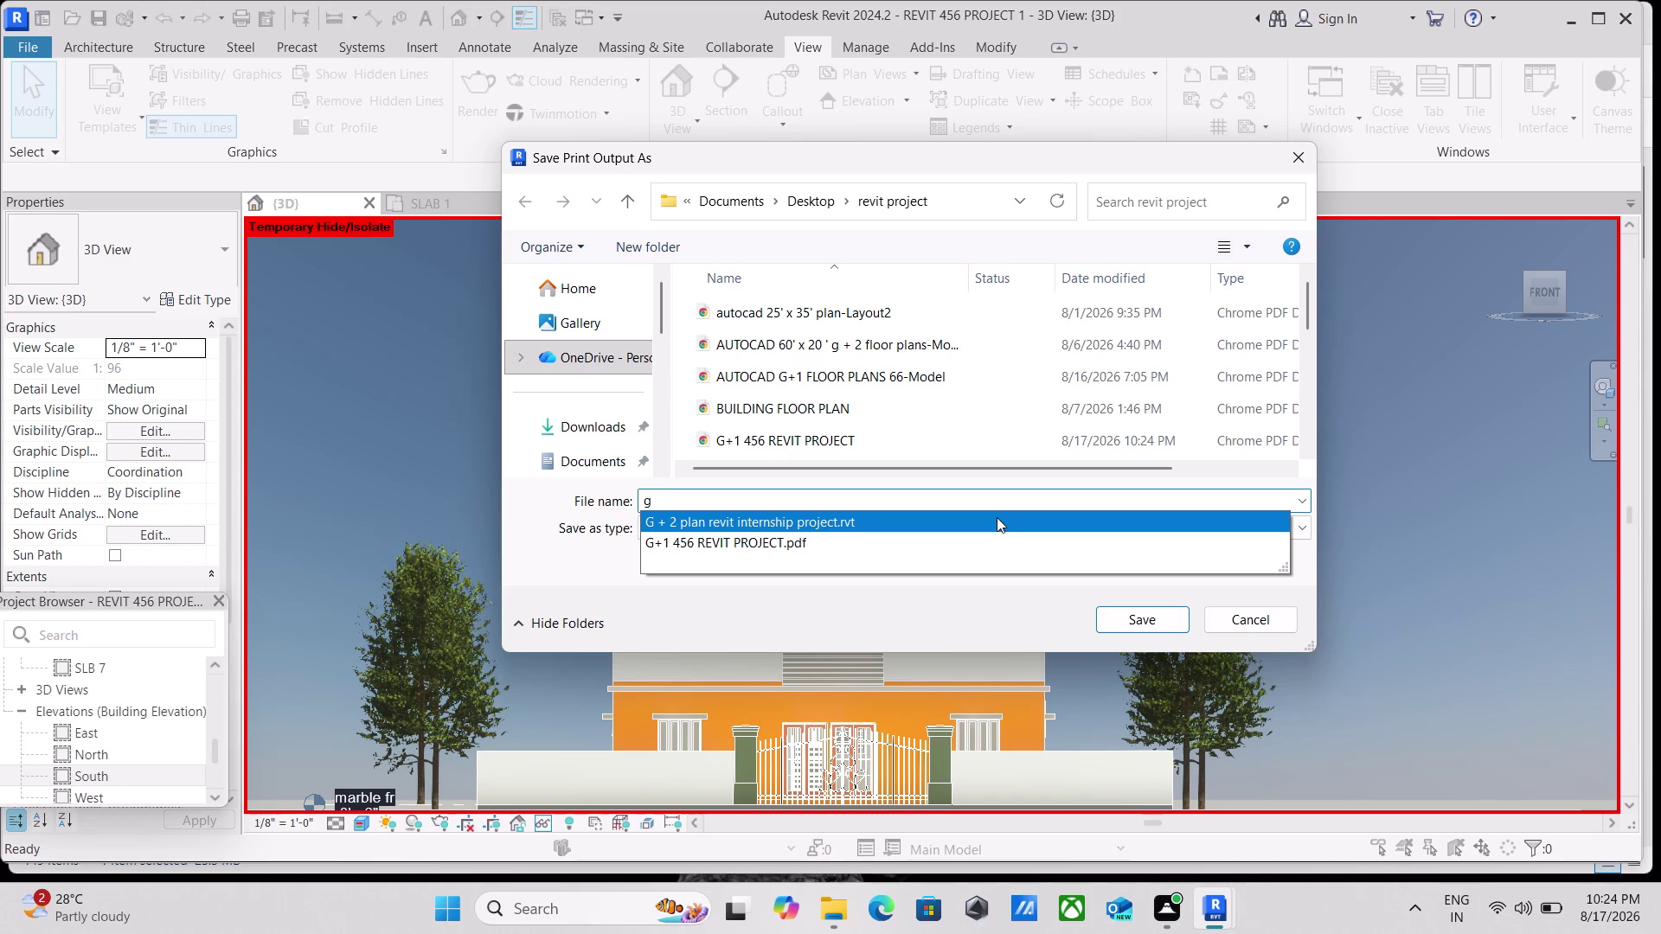
click(861, 542)
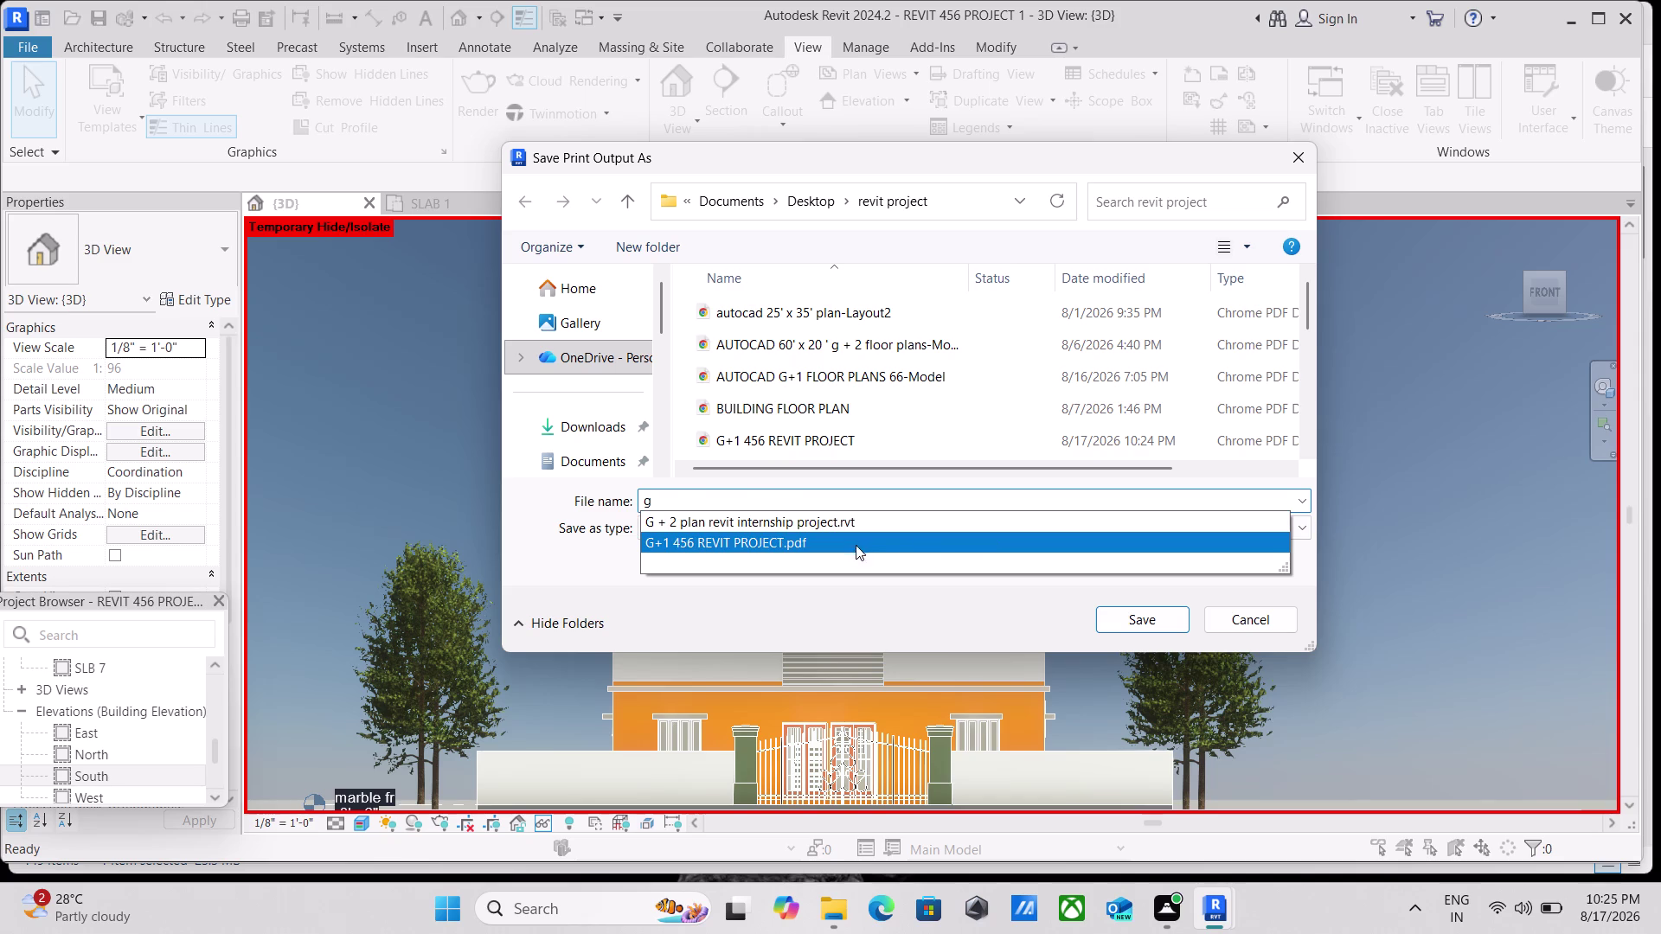
click(751, 557)
click(748, 557)
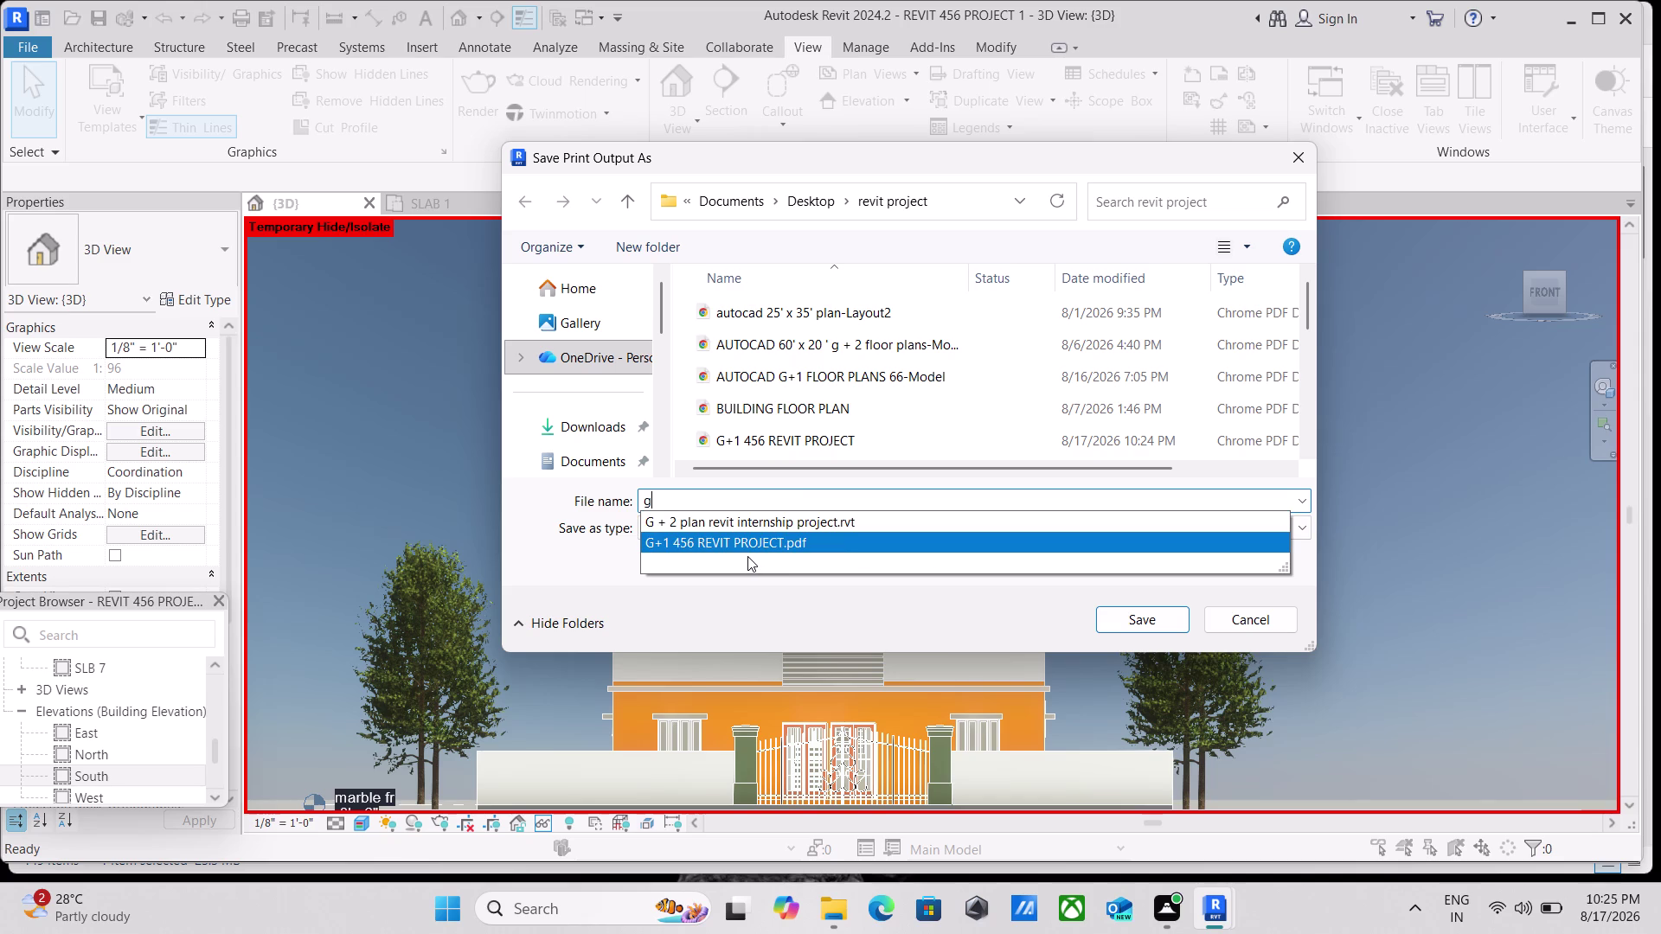
click(748, 550)
click(744, 537)
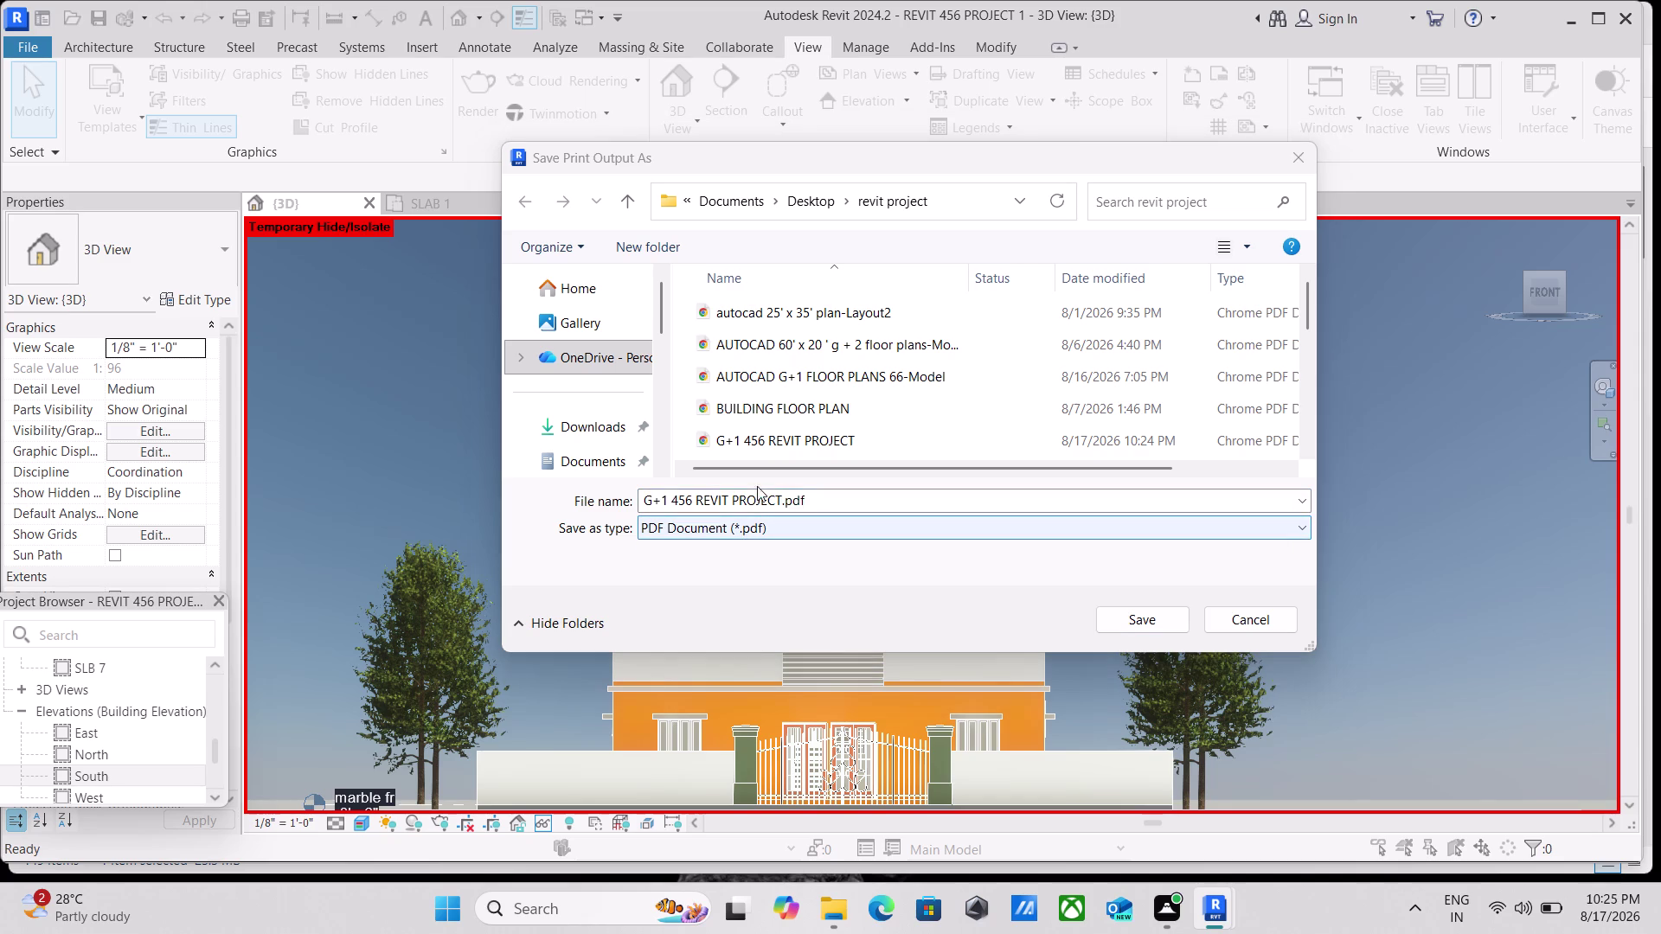
Insert 'FRONT ELEVATION' after 456 in the file name and save the PDF.
click(688, 494)
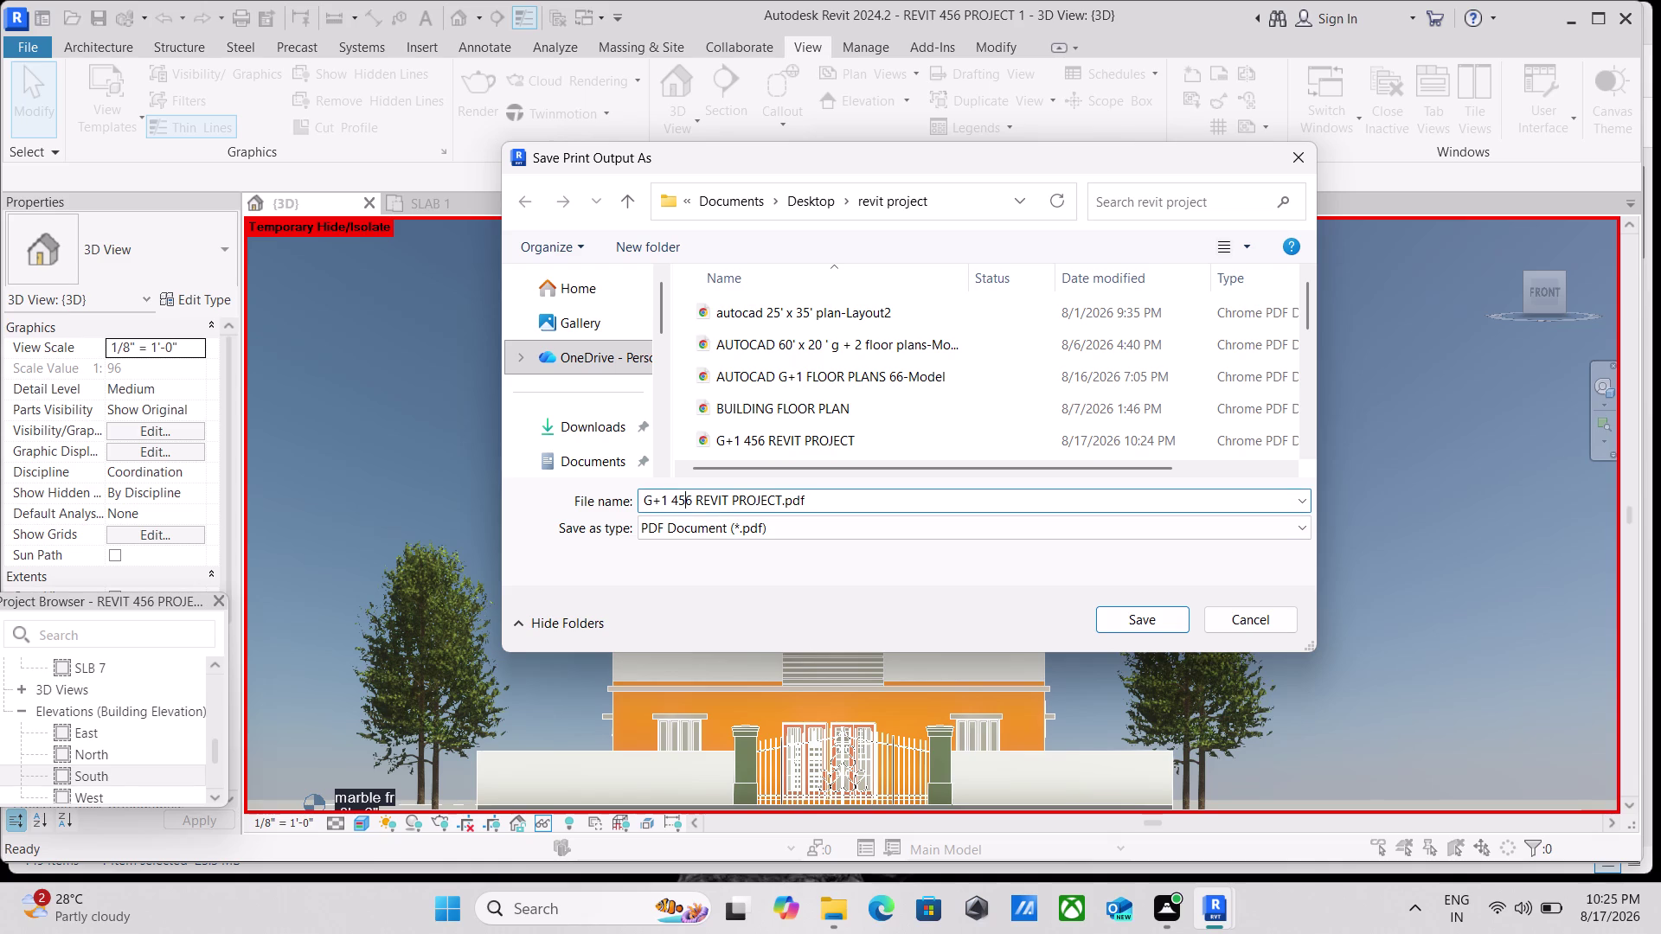
click(699, 499)
key(space)
key(space)
text(FR)
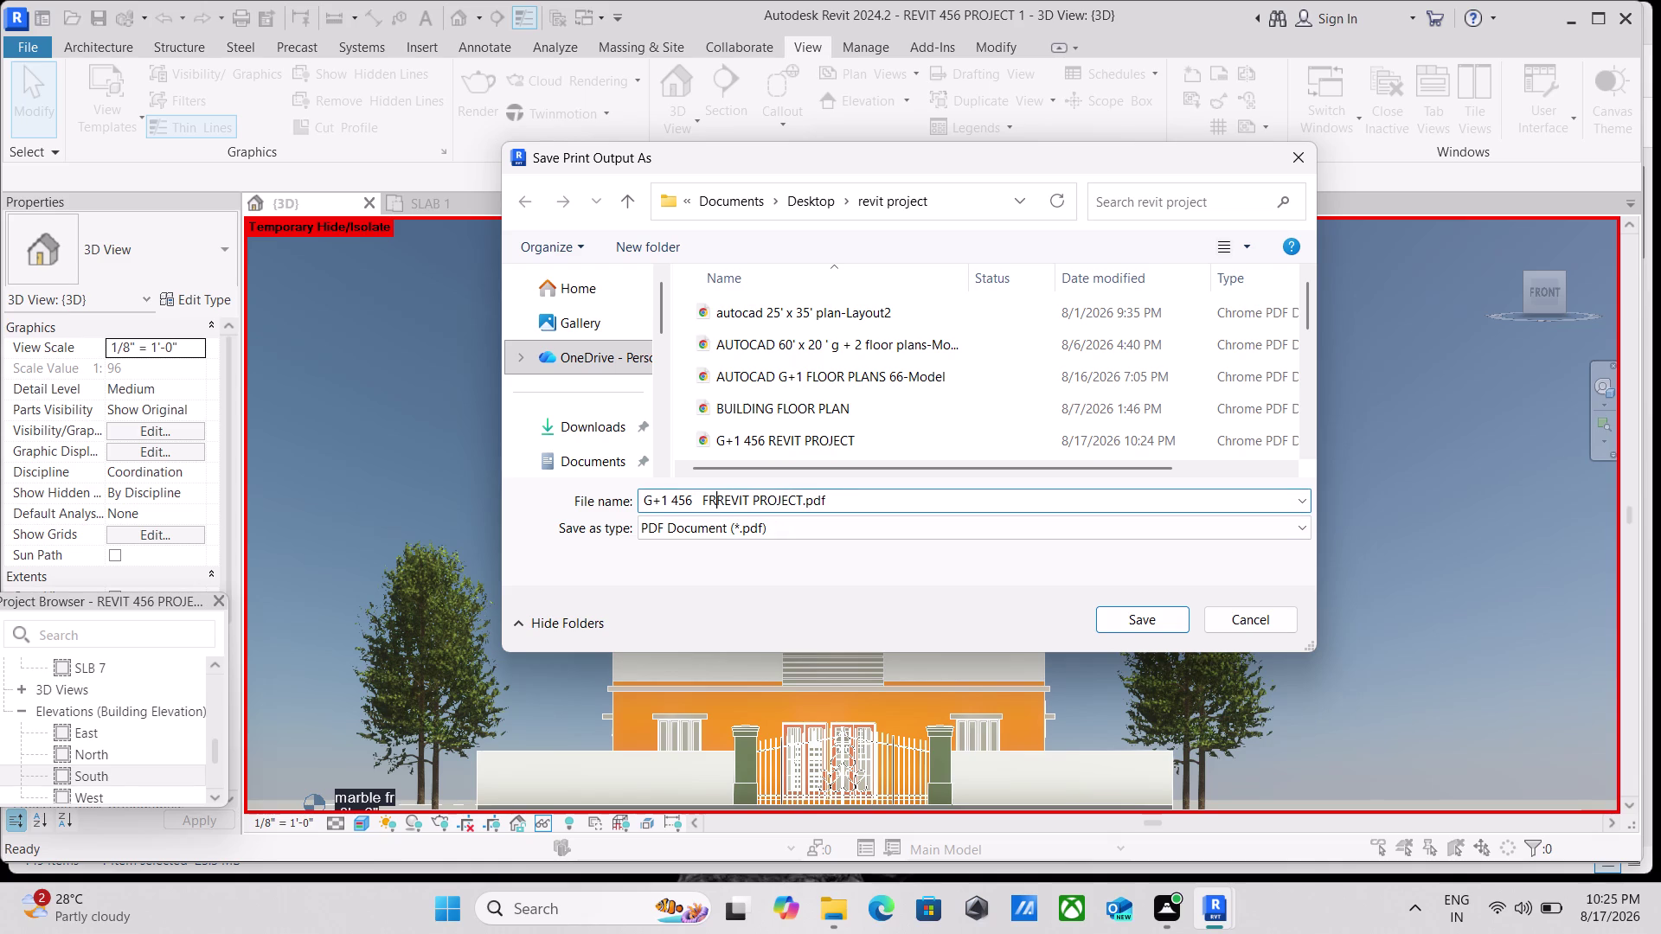
text(ONT)
key(space)
text(ELE)
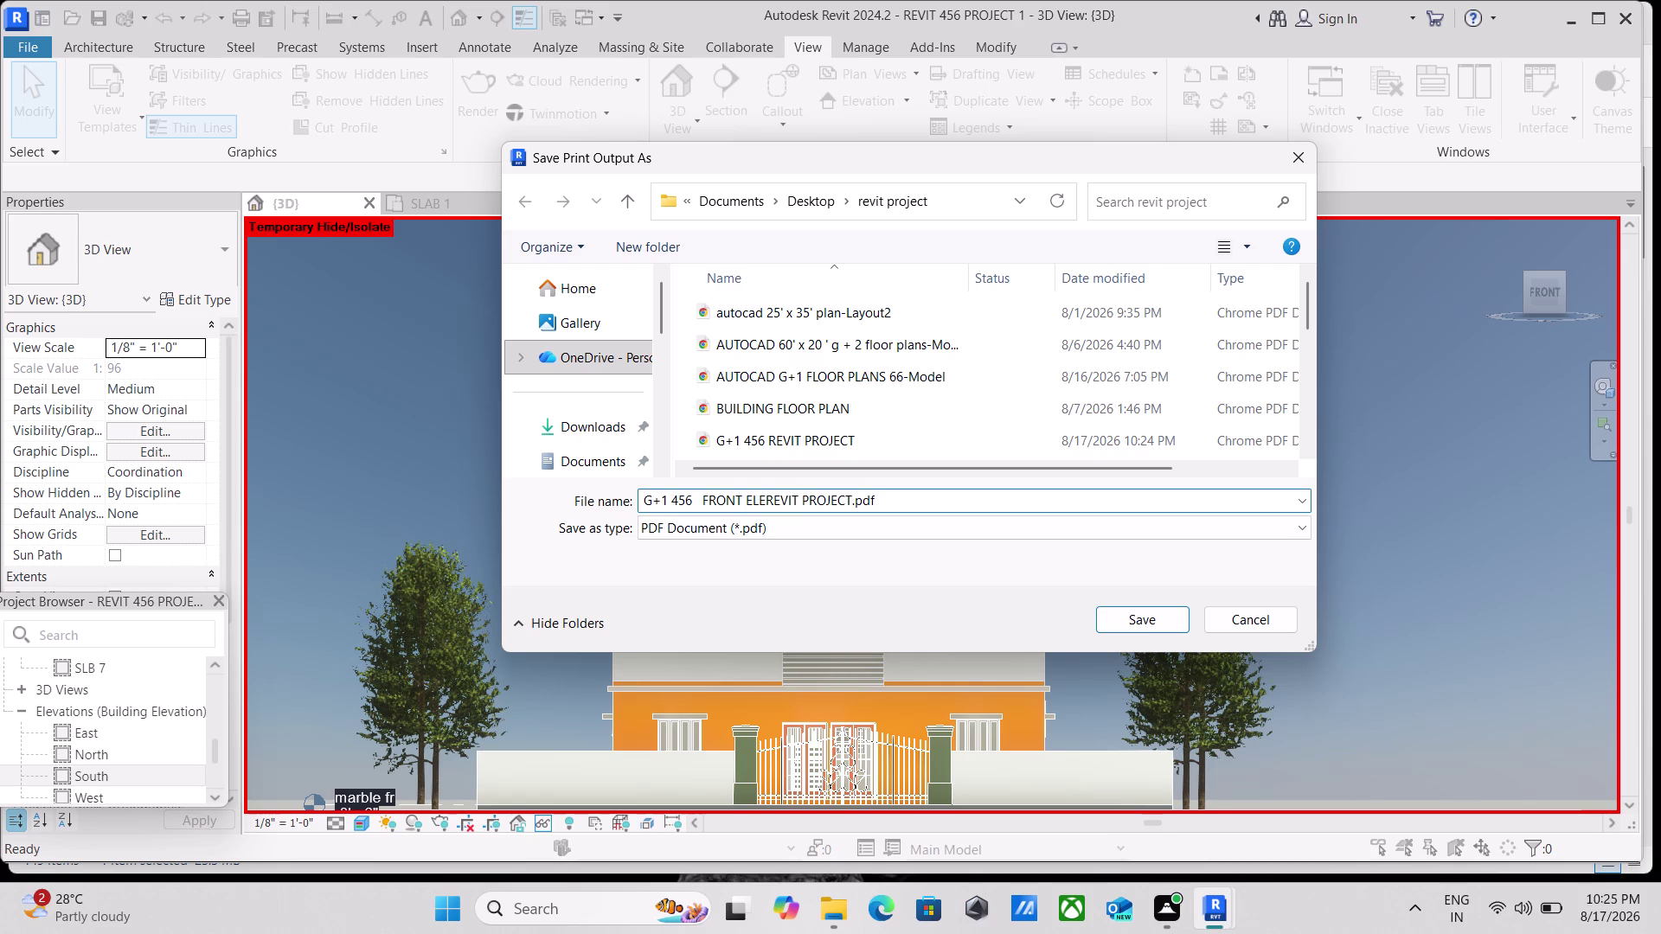
text(VA)
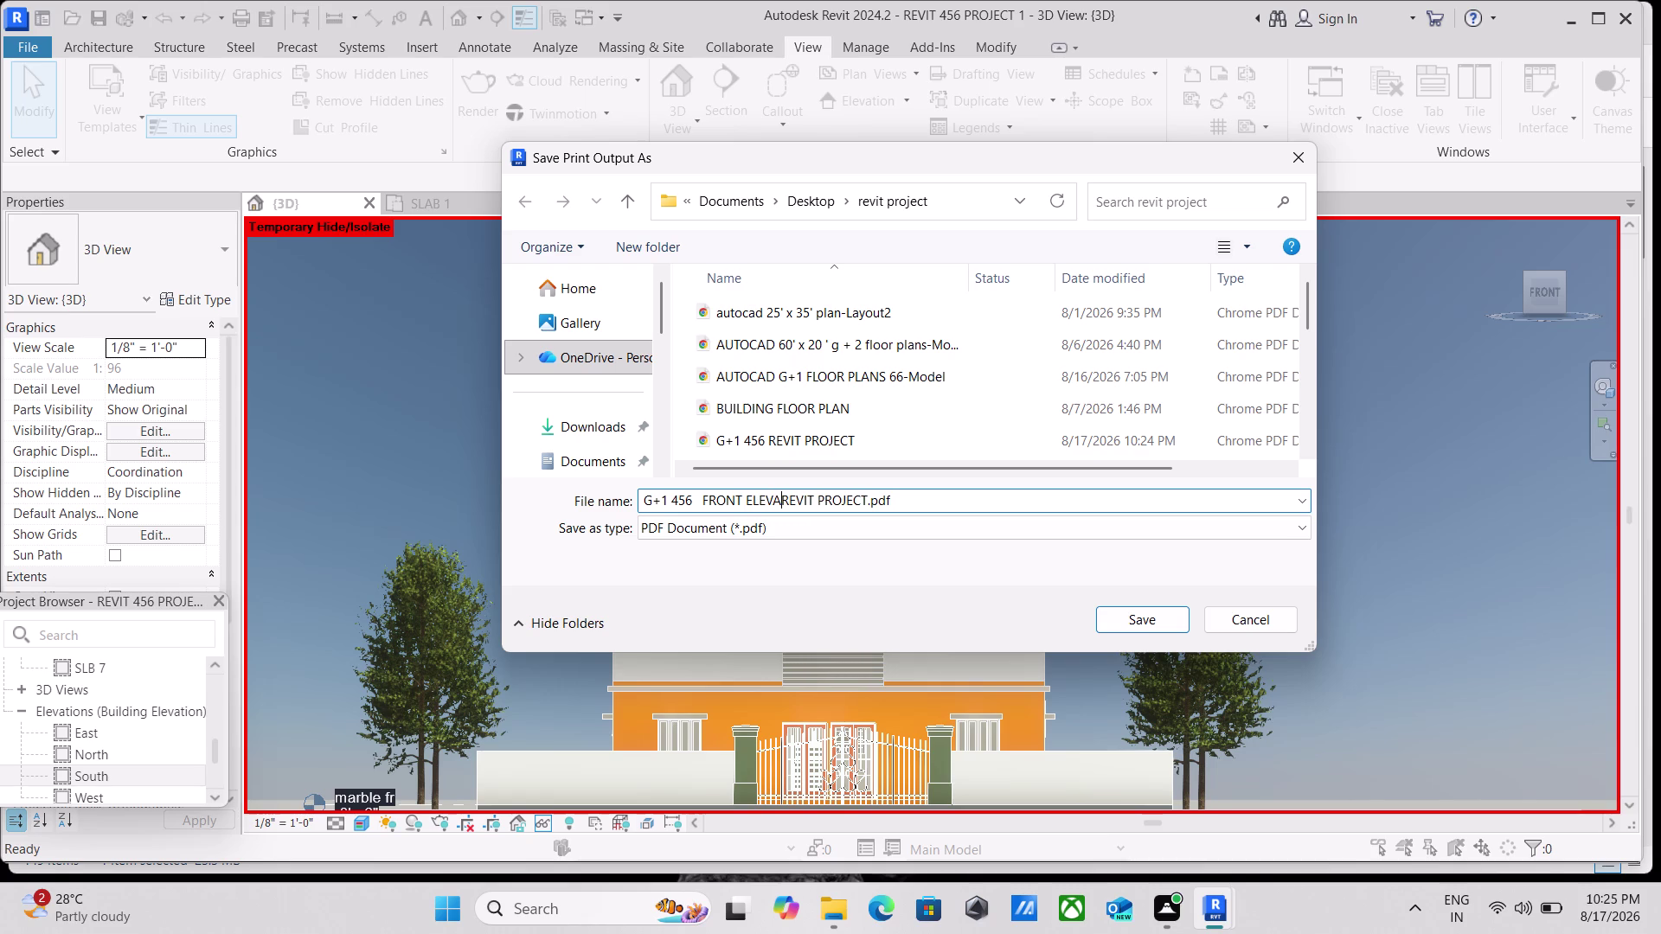
text(TION)
key(space)
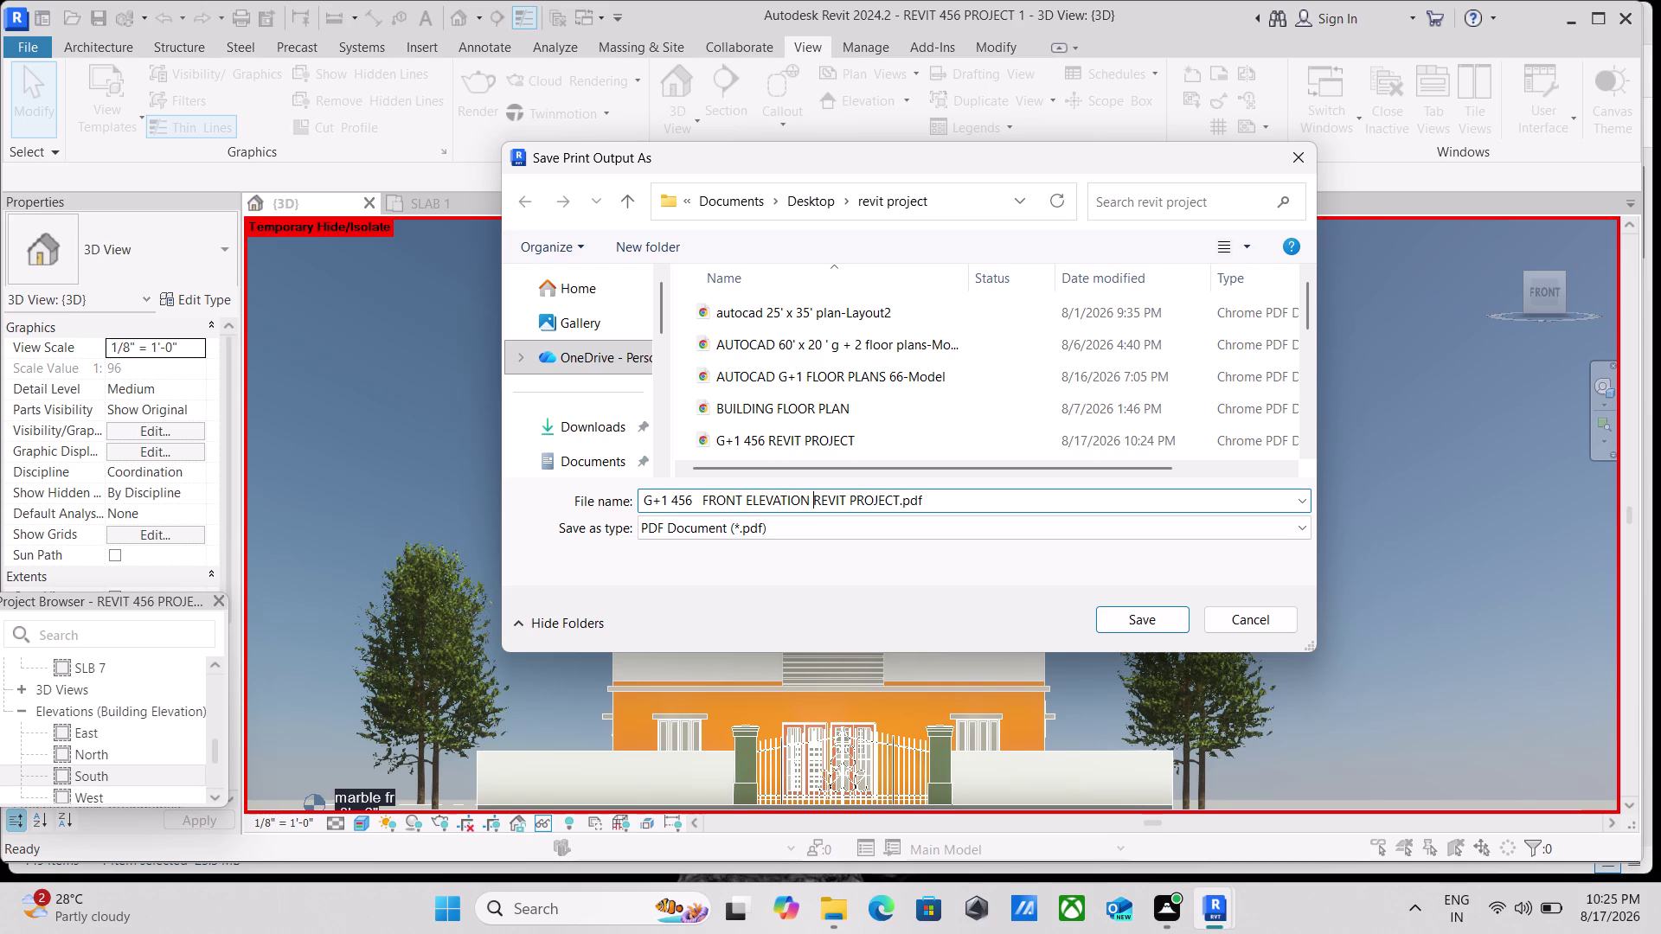
click(1172, 623)
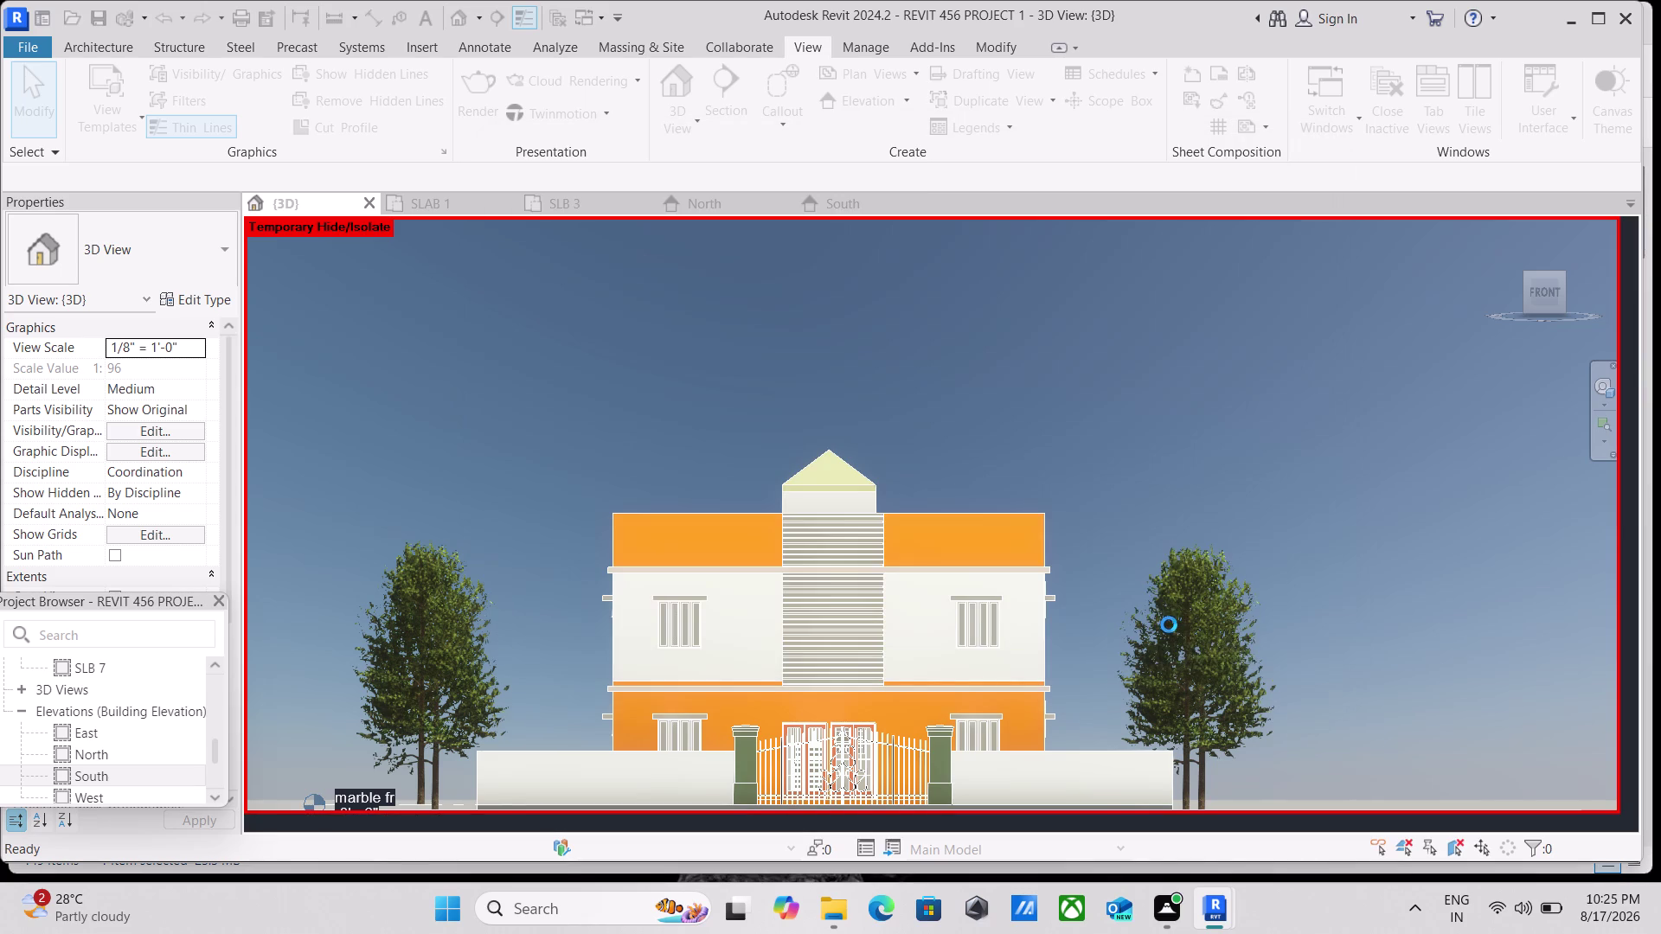